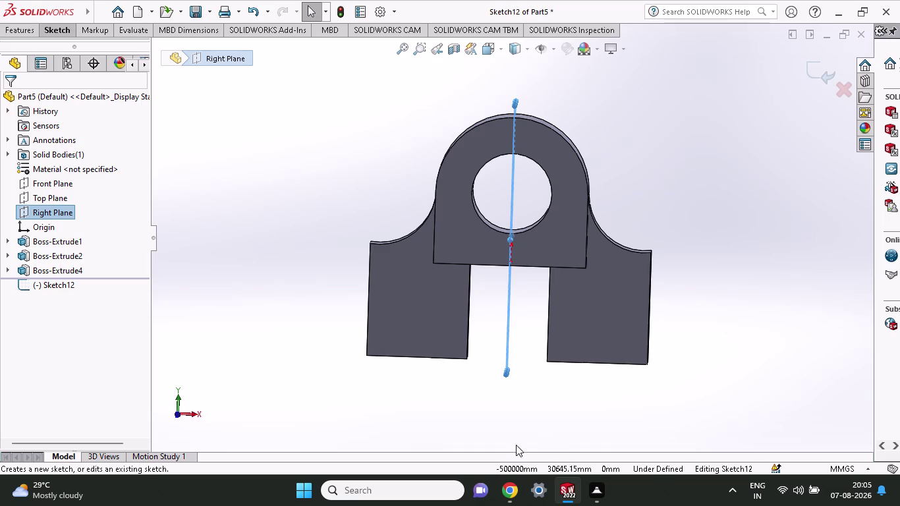
Orbit the bracket to an angled view and cancel a stray unfinished line.
middle_click(587, 368)
middle_drag(590, 392, 626, 426)
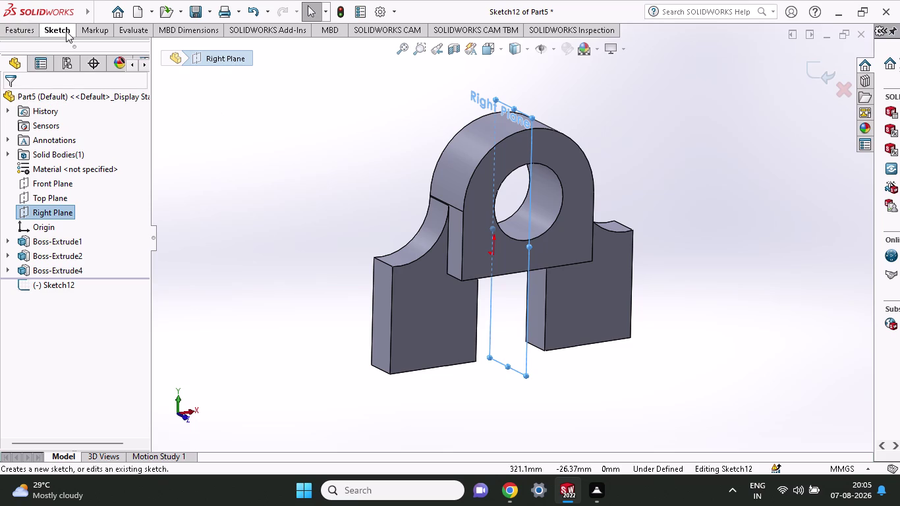
click(66, 31)
click(94, 55)
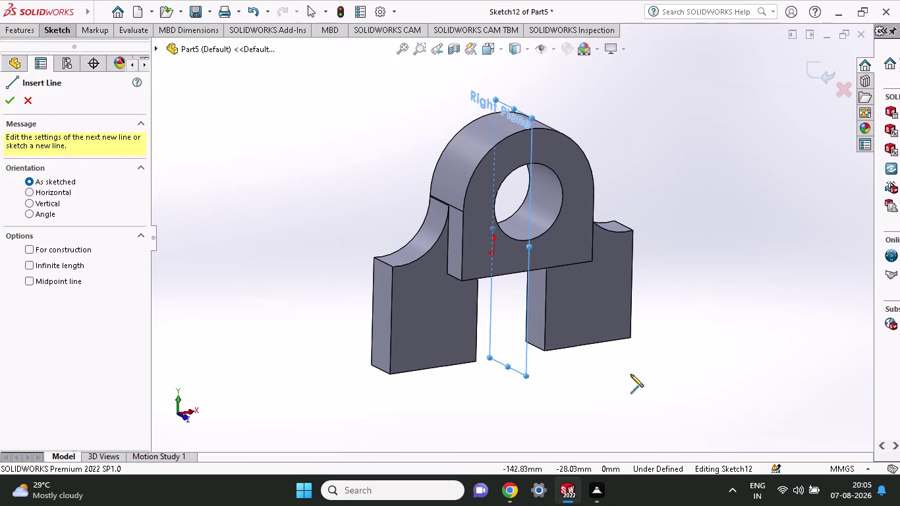
click(463, 280)
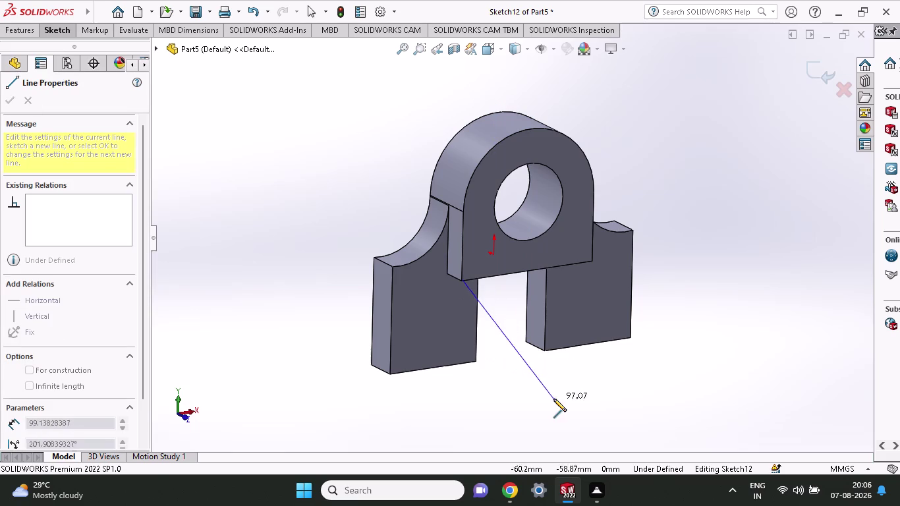
middle_drag(522, 379, 610, 377)
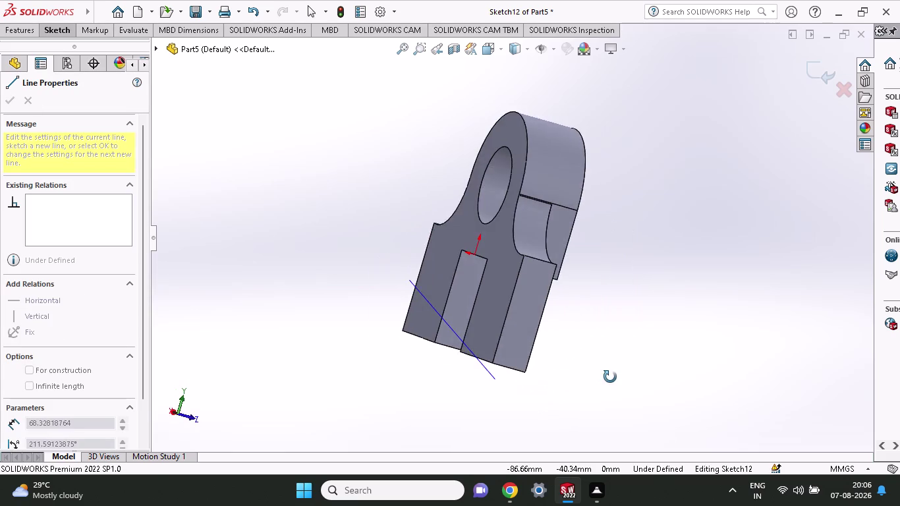
middle_drag(611, 377, 582, 381)
key(Escape)
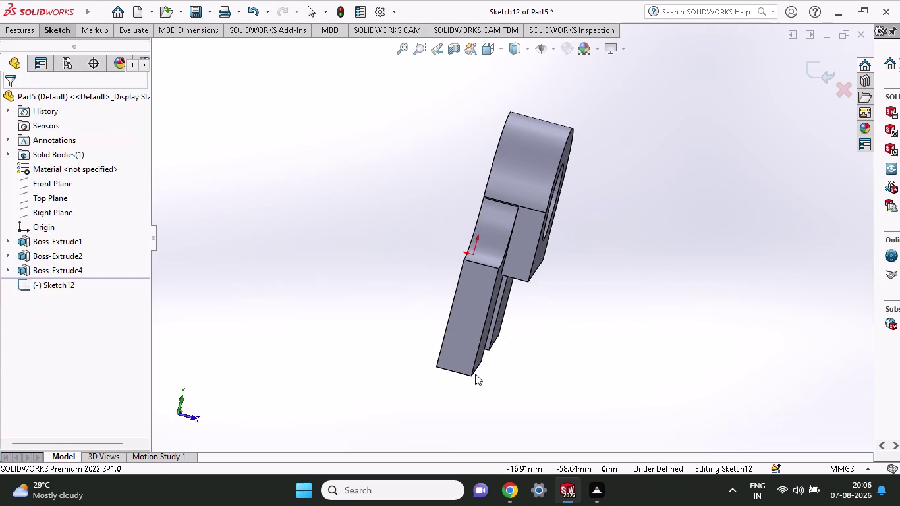
Select the Right Plane and view it Normal To for a right-side view.
click(190, 415)
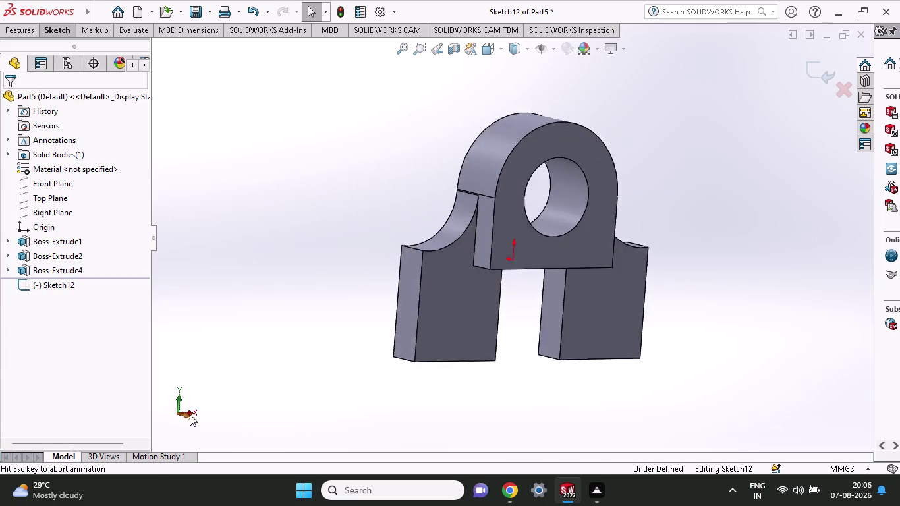
click(190, 415)
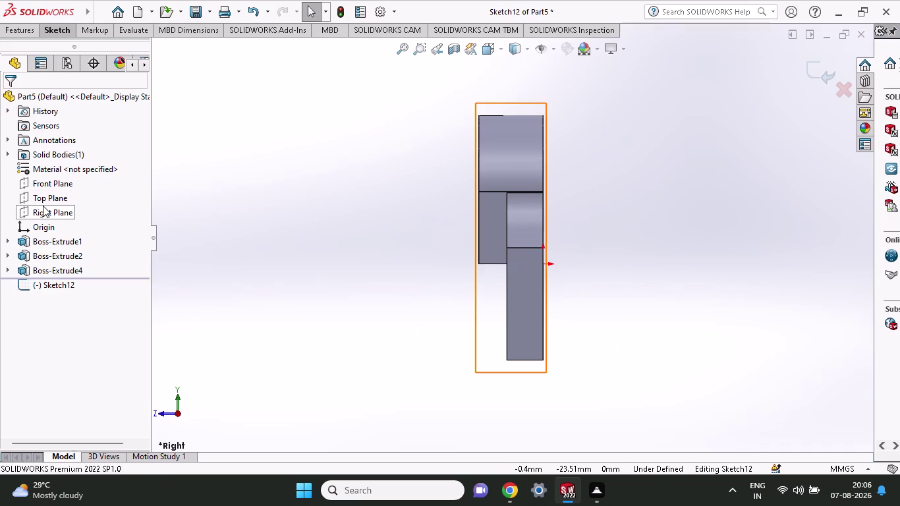
click(52, 32)
click(80, 51)
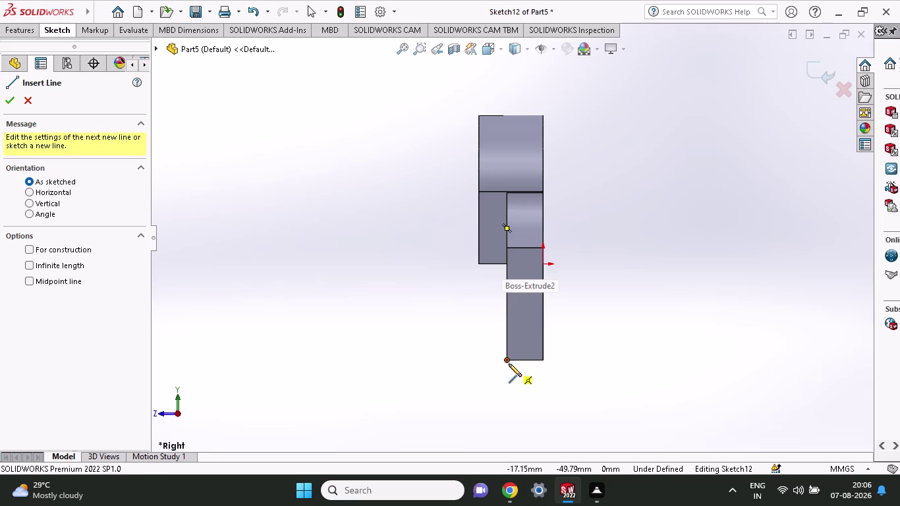
Sketch a horizontal line running left from the lower arm's bottom corner.
click(508, 362)
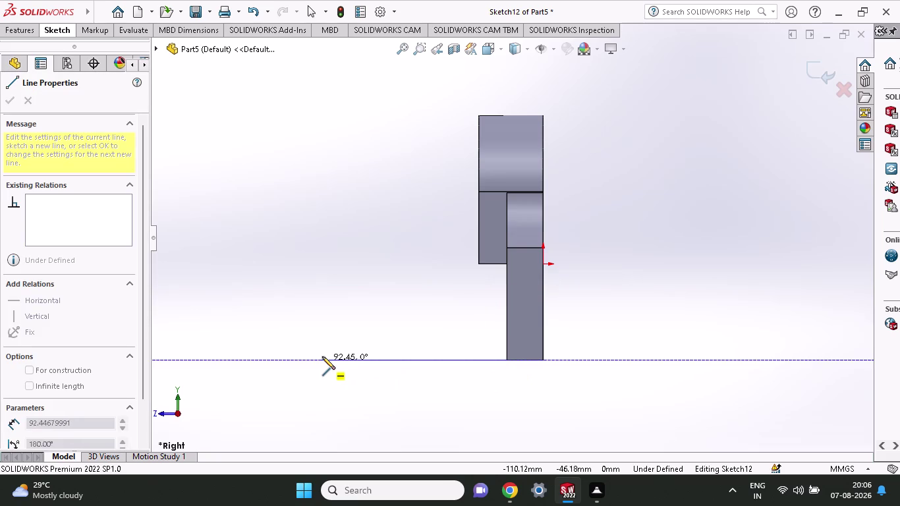
click(323, 357)
key(Escape)
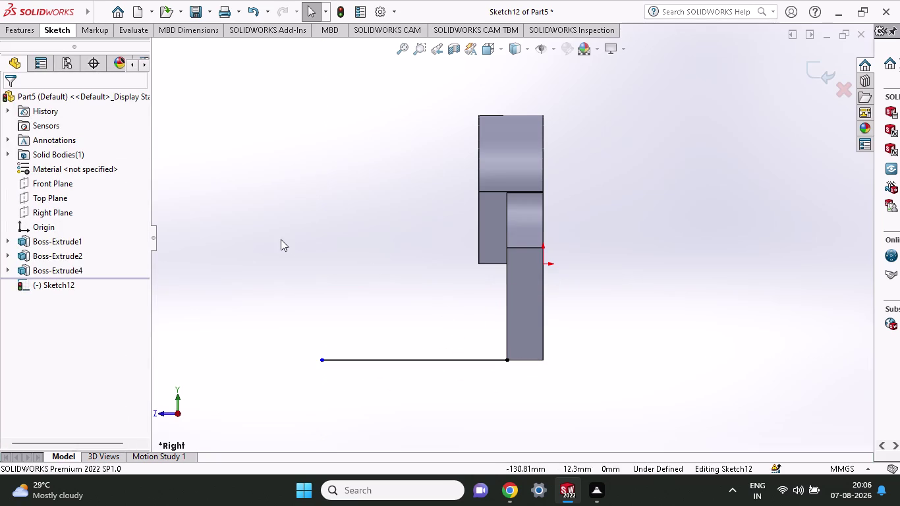
Smart Dimension the horizontal line to 80 mm.
click(54, 34)
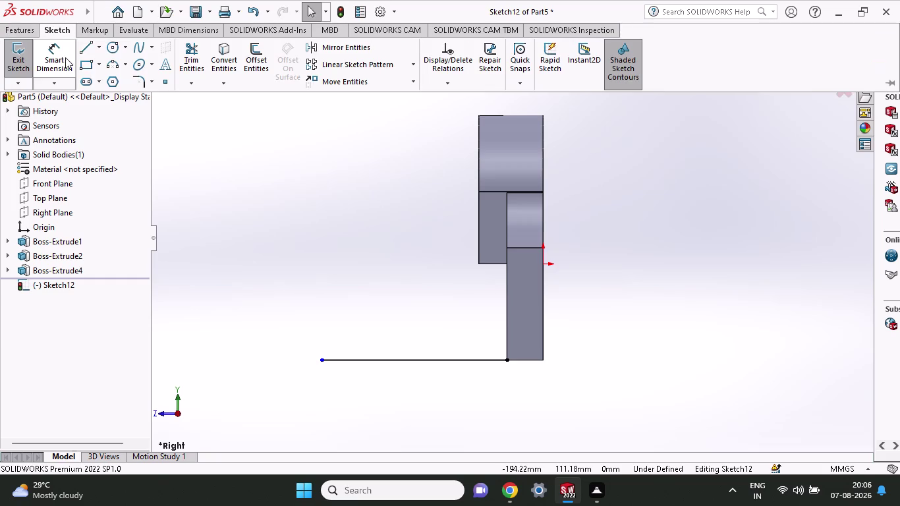
click(62, 57)
click(319, 360)
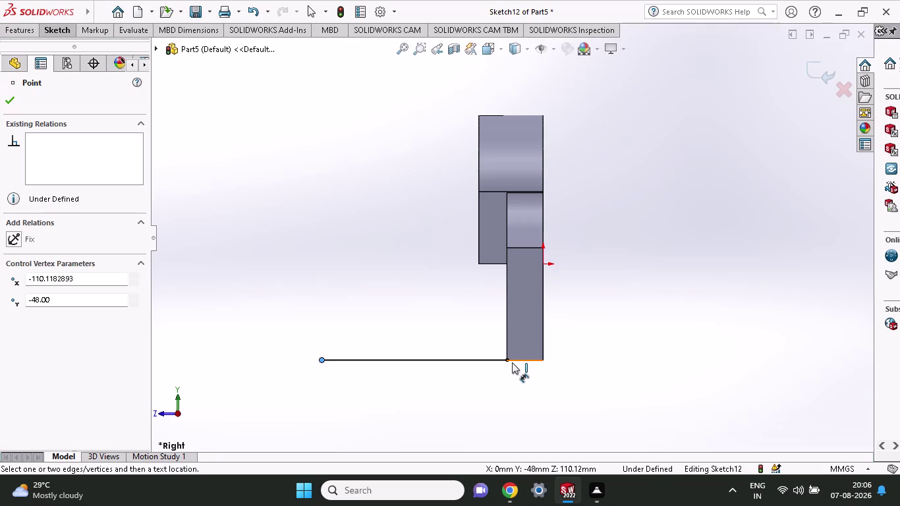
click(504, 360)
click(497, 404)
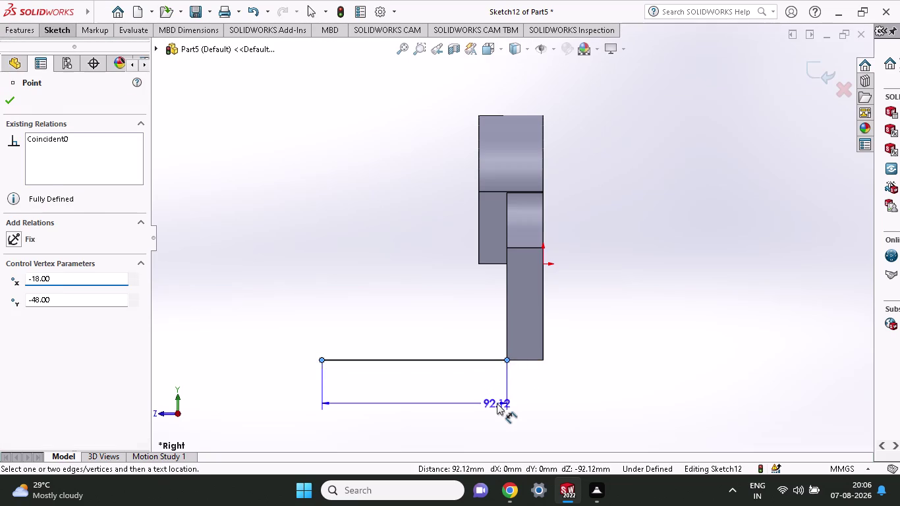
text(80)
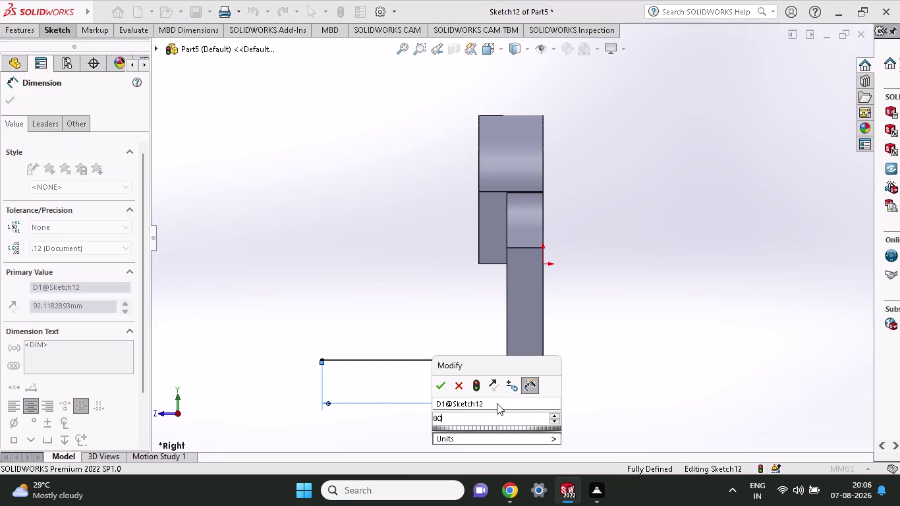
click(440, 387)
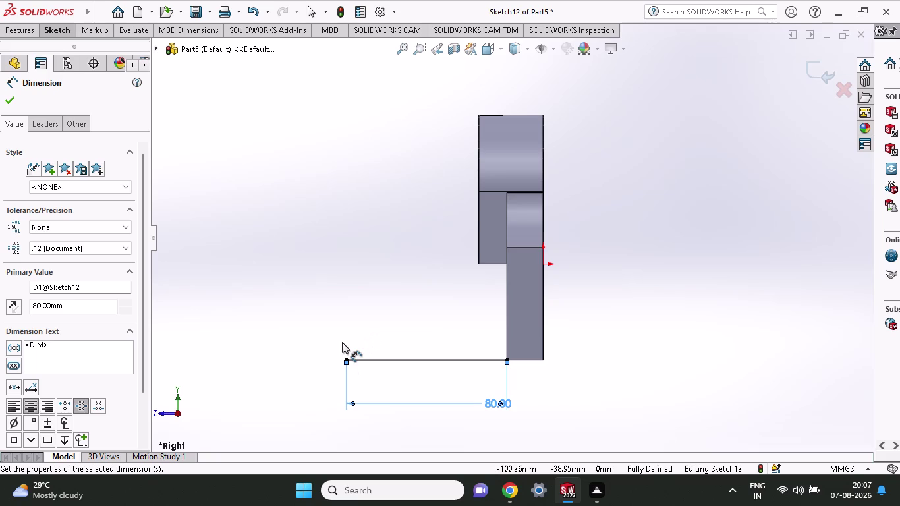
click(51, 32)
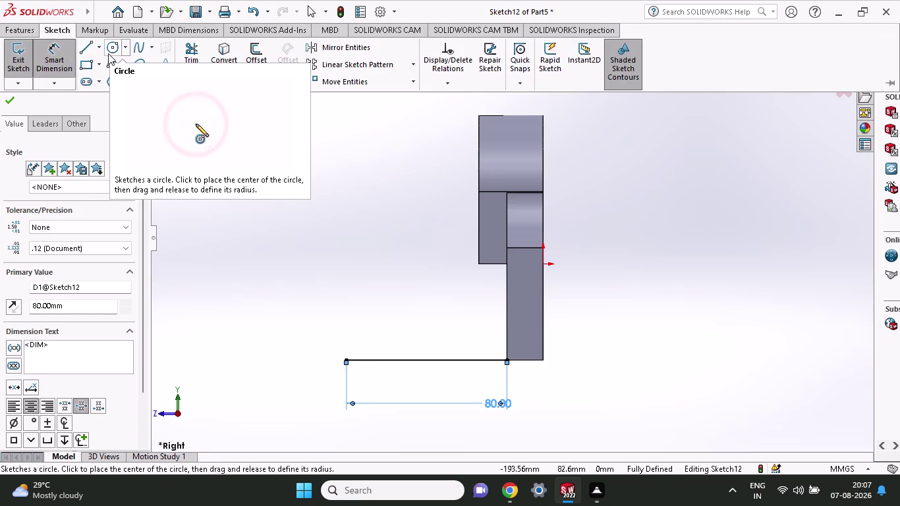
Sketch a vertical line rising from the left end of the 80 mm line.
click(84, 49)
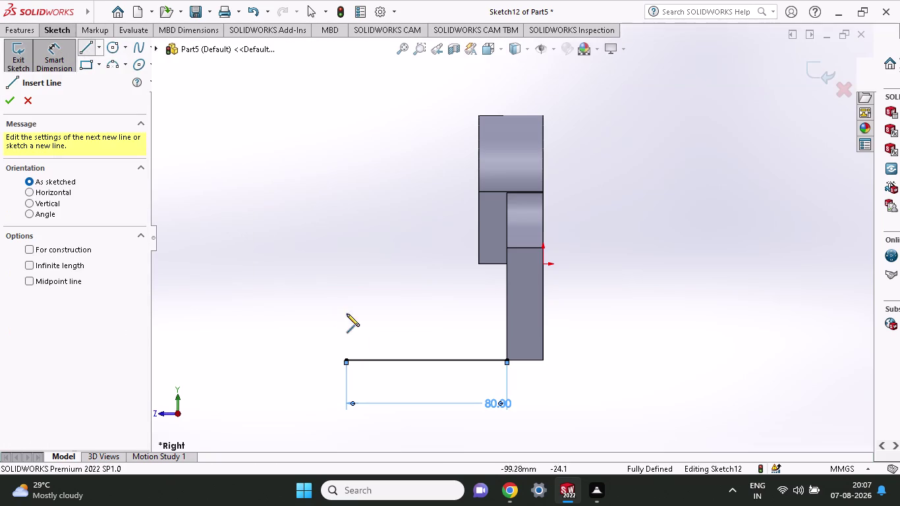
click(344, 359)
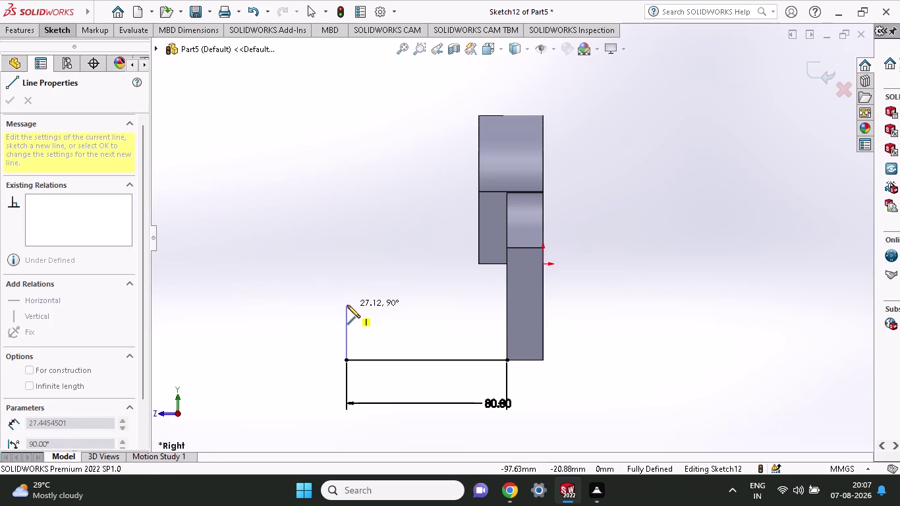
click(348, 305)
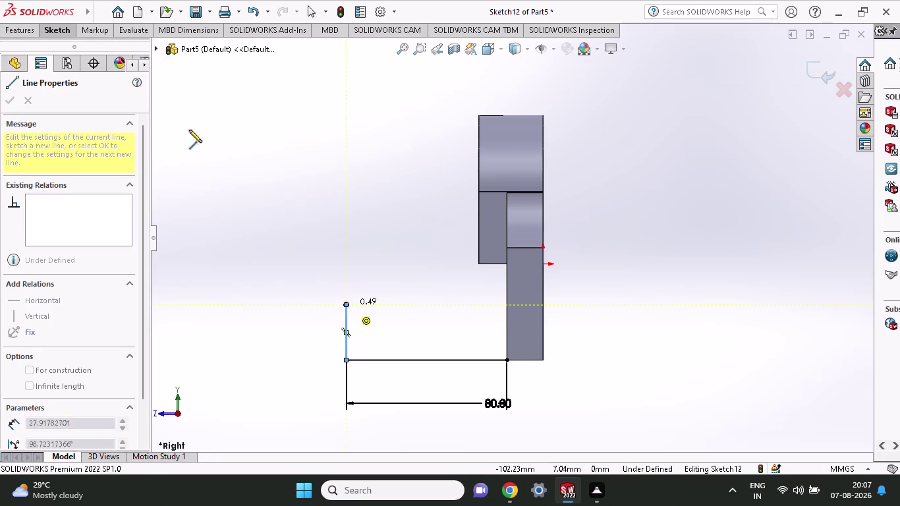
click(52, 32)
Smart Dimension the vertical line's height to 32 mm.
click(51, 50)
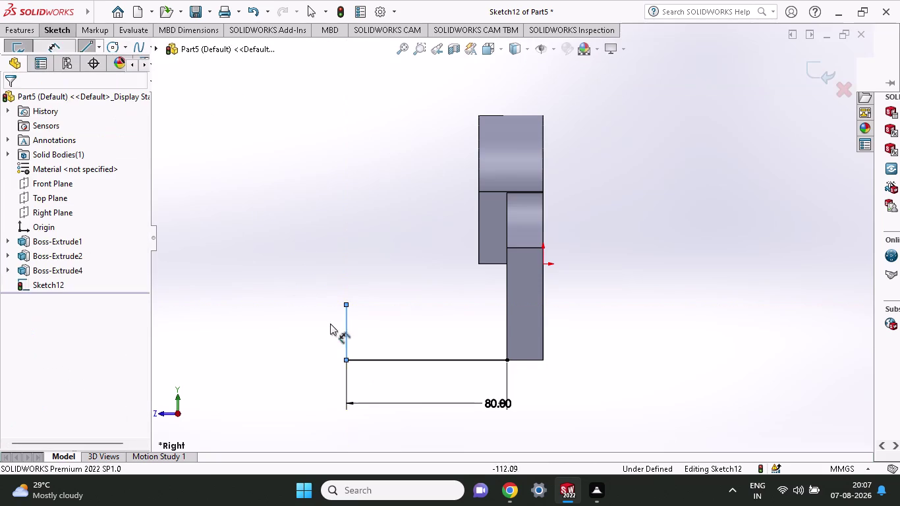
click(348, 364)
click(349, 303)
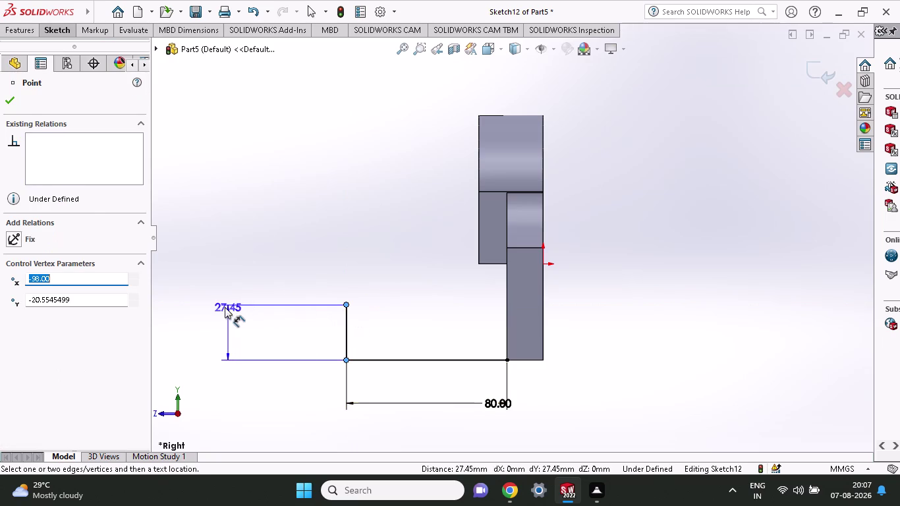
click(225, 307)
text(32)
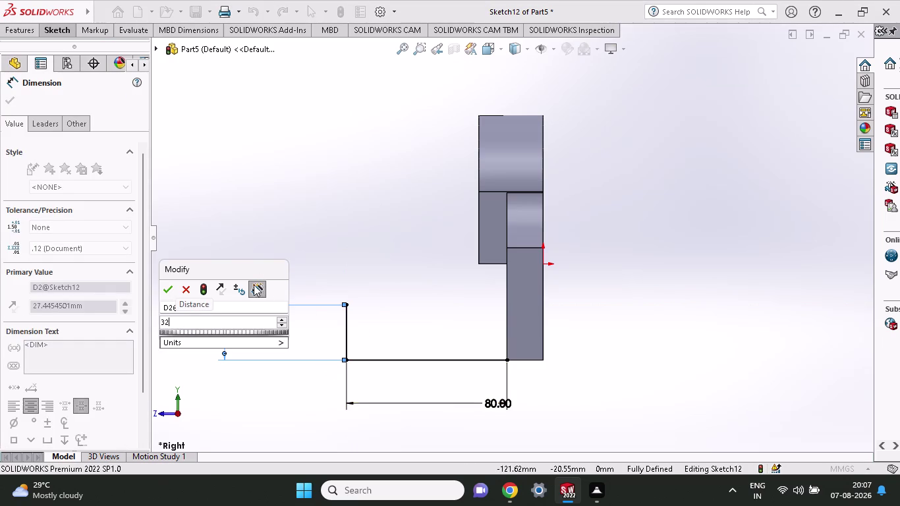
click(166, 288)
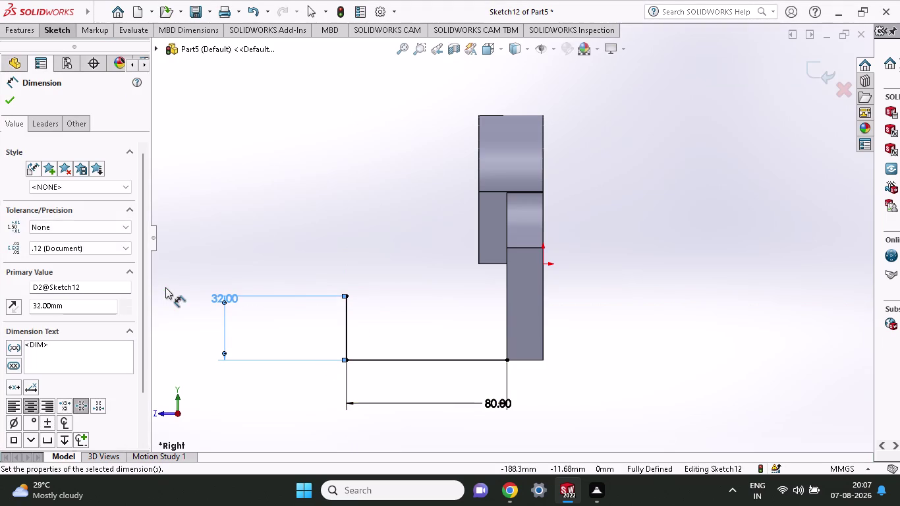
click(56, 24)
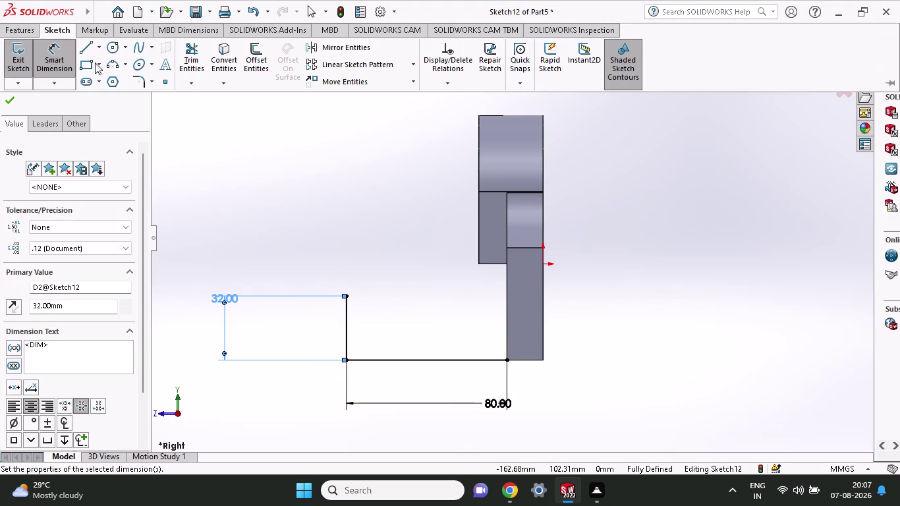
click(112, 50)
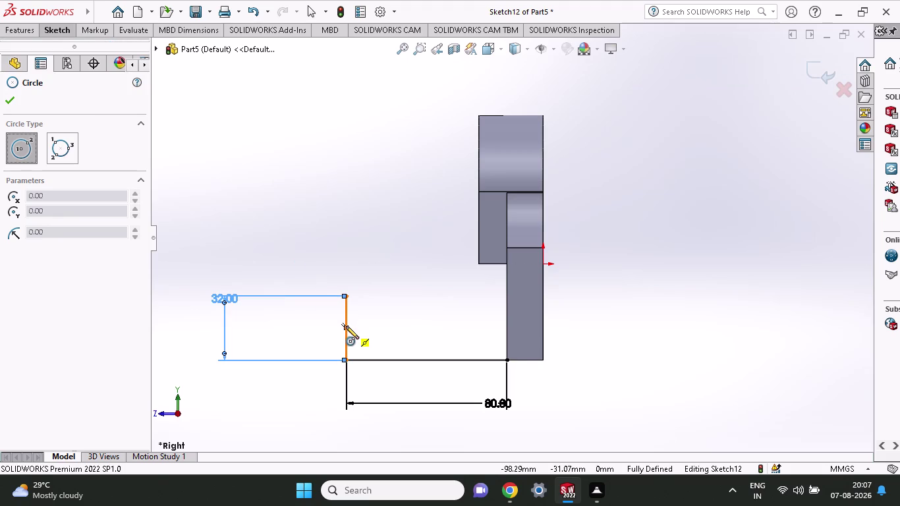
Draw a small circle centred on the vertical line.
click(346, 326)
click(360, 339)
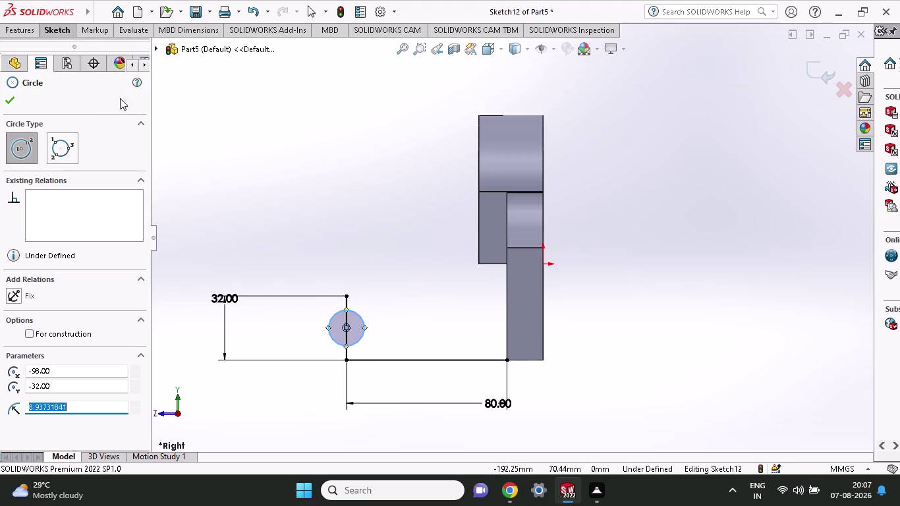
click(53, 33)
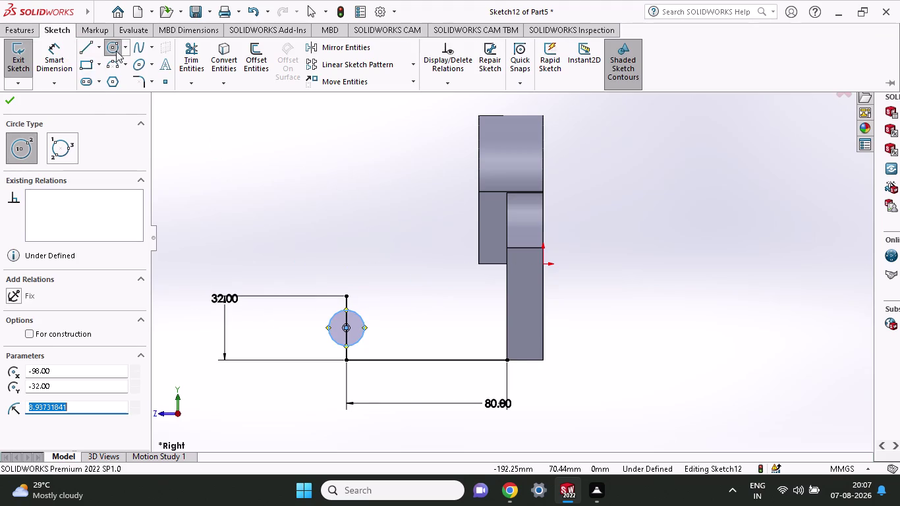
click(55, 58)
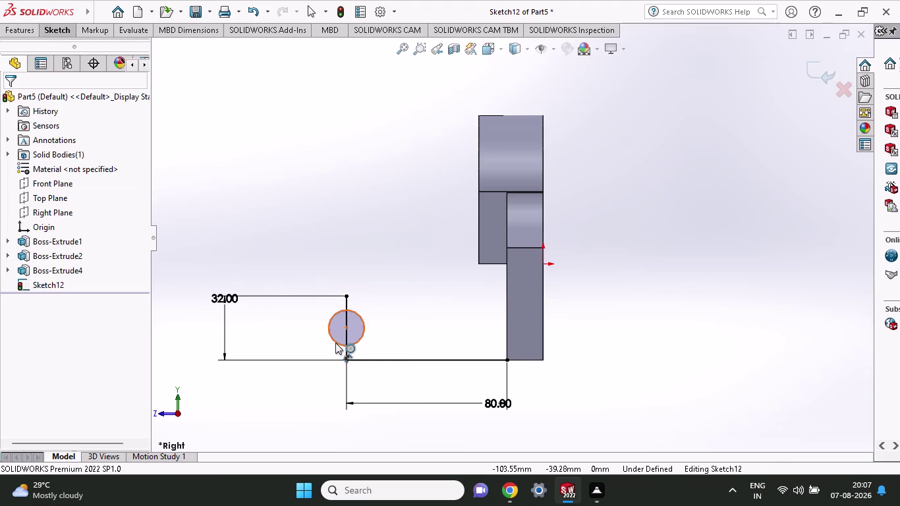
Dimension the circle's diameter to 6 mm, then edit it to 16 mm.
click(336, 343)
click(301, 388)
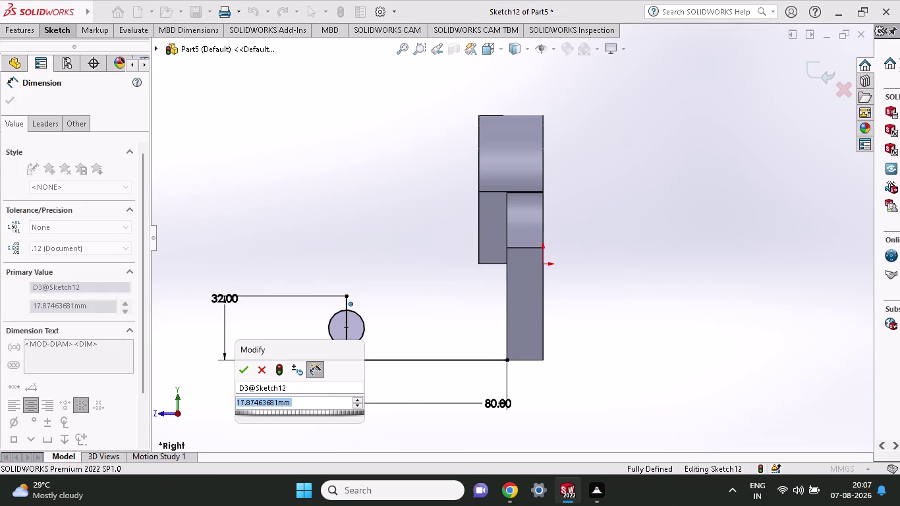
key(6)
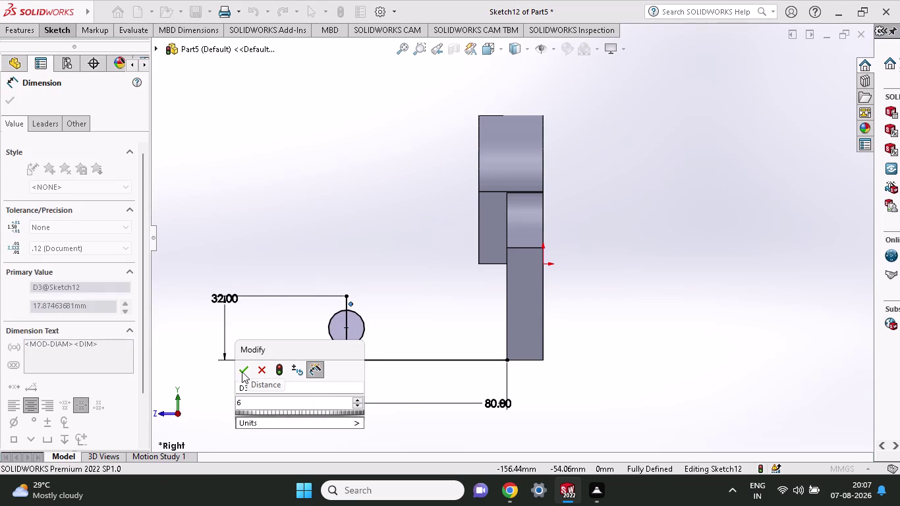
click(242, 372)
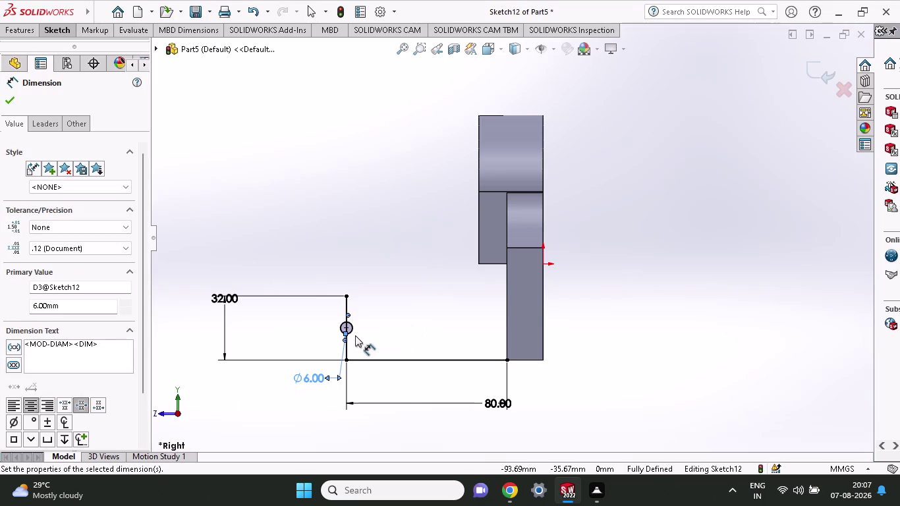
double_click(311, 377)
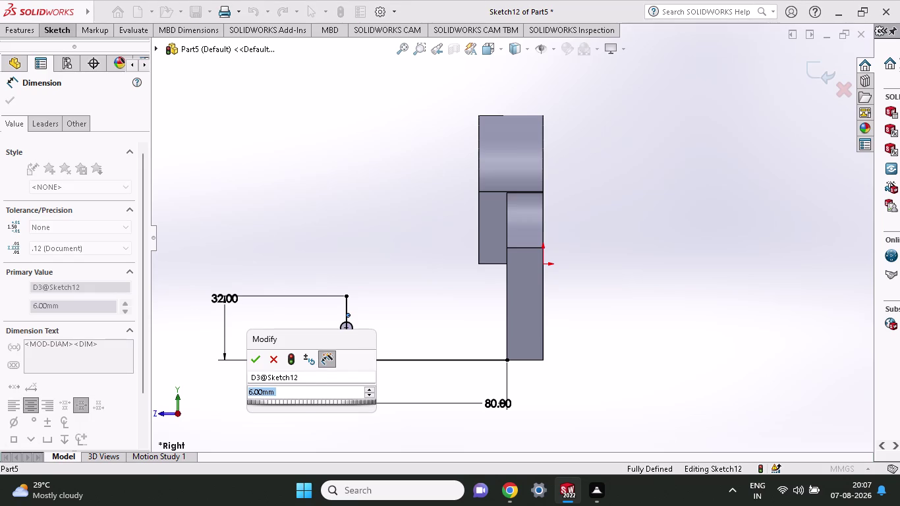
text(16)
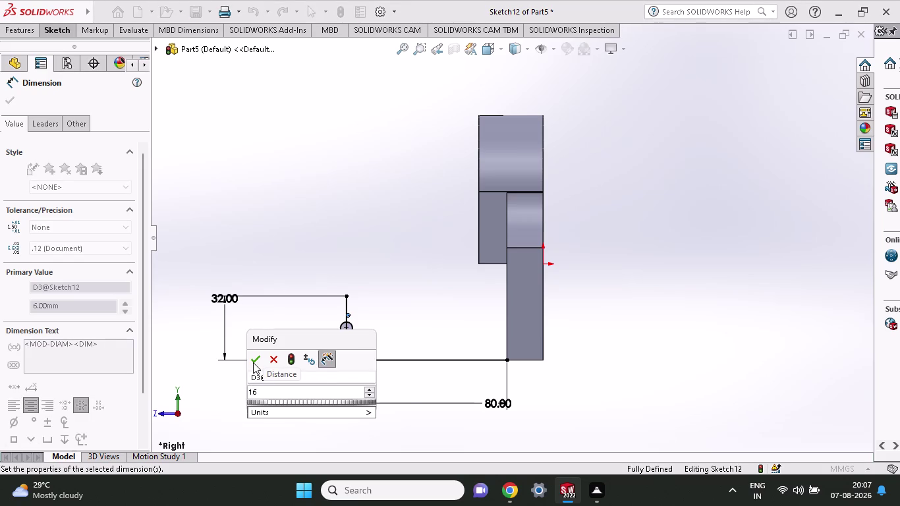
click(253, 361)
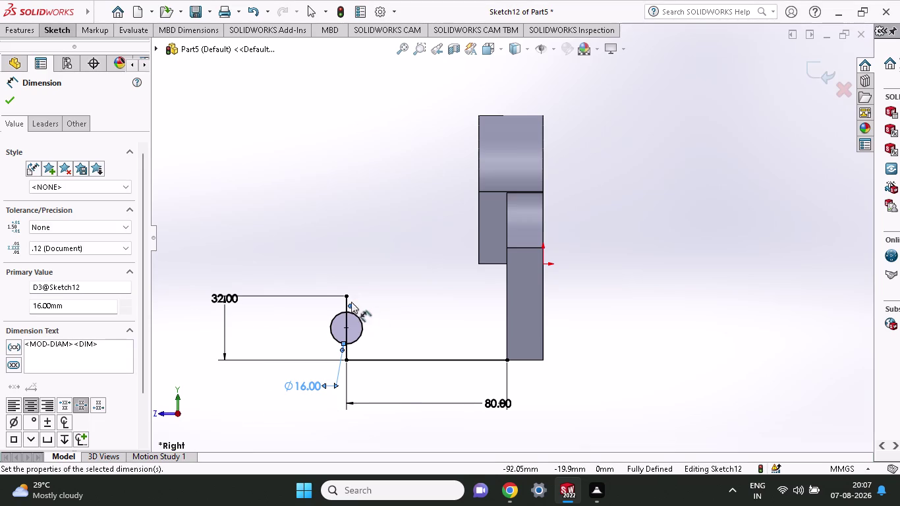
click(63, 24)
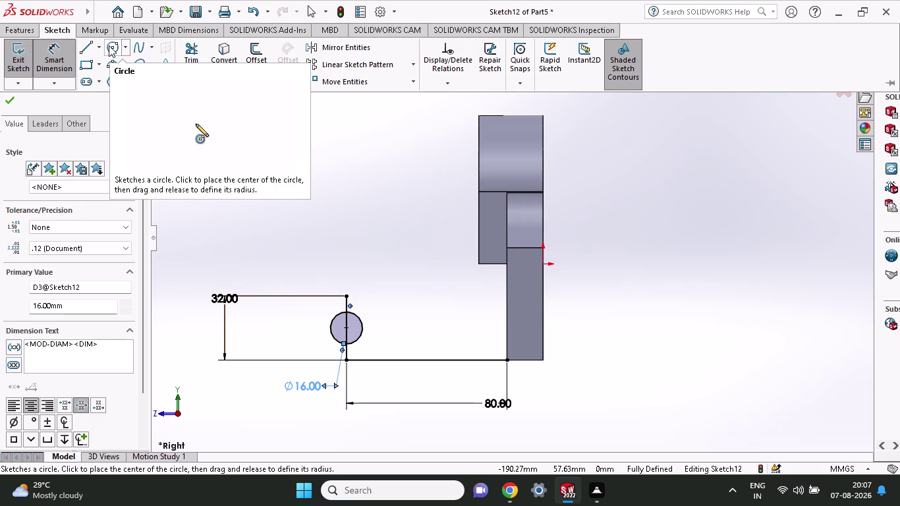
Draw a larger circle concentric with the 16 mm hole.
click(110, 46)
click(347, 328)
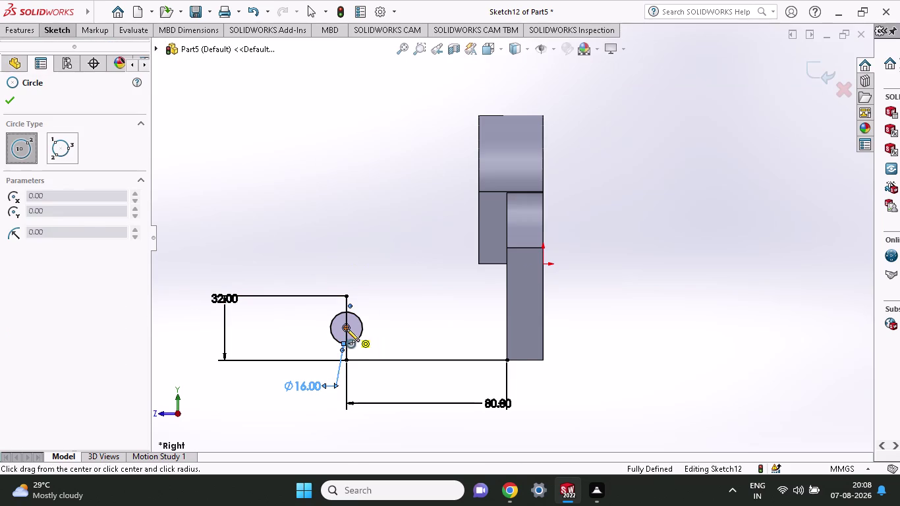
click(349, 358)
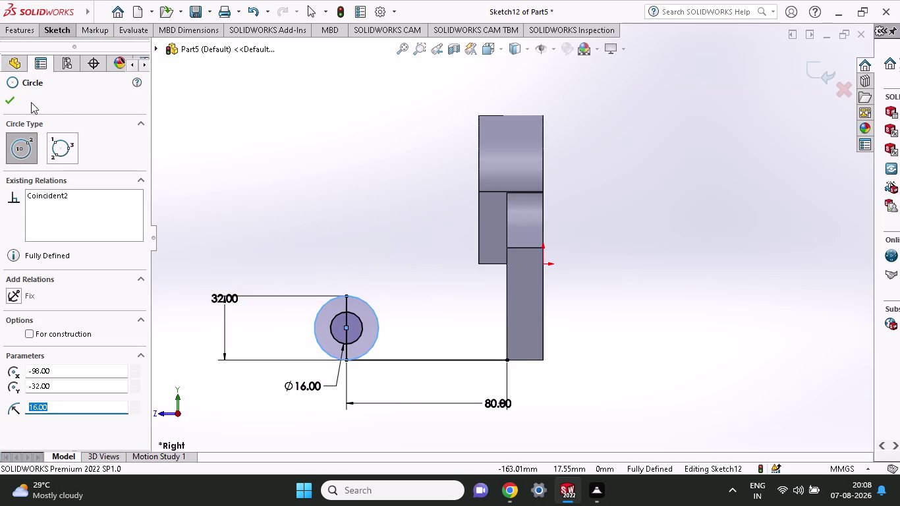
click(9, 101)
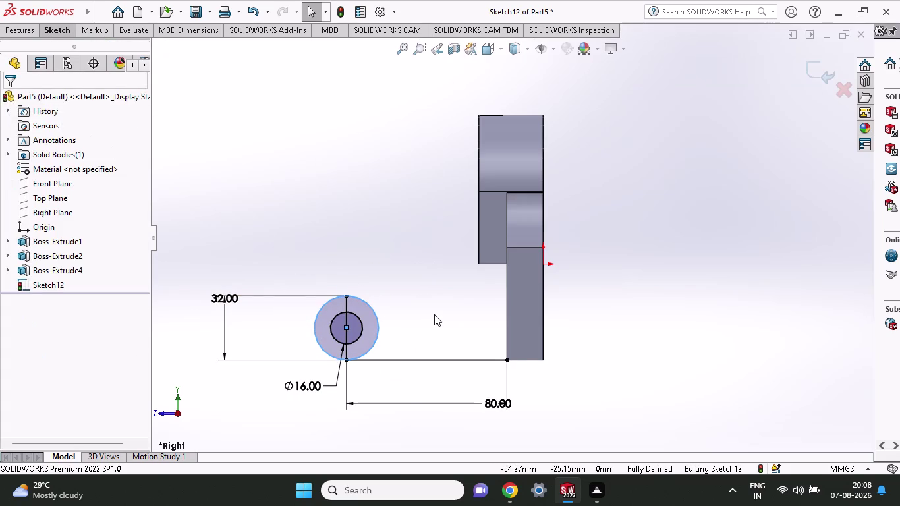
Draw a slanted line from the outer circle's top to the upright's inner corner.
click(50, 33)
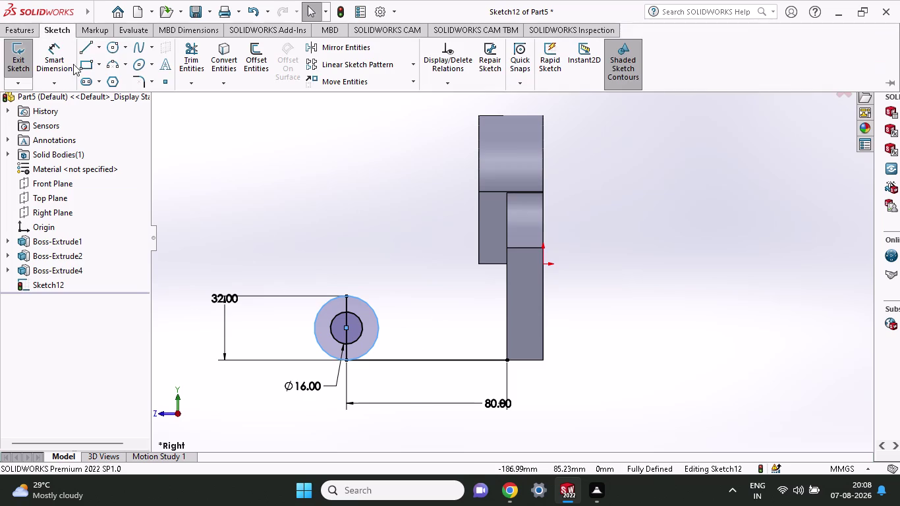
click(83, 51)
click(346, 296)
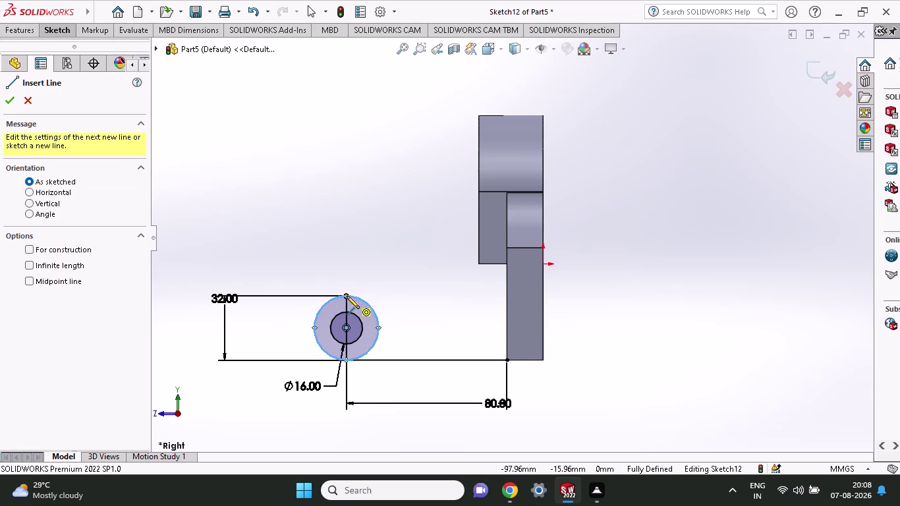
click(508, 250)
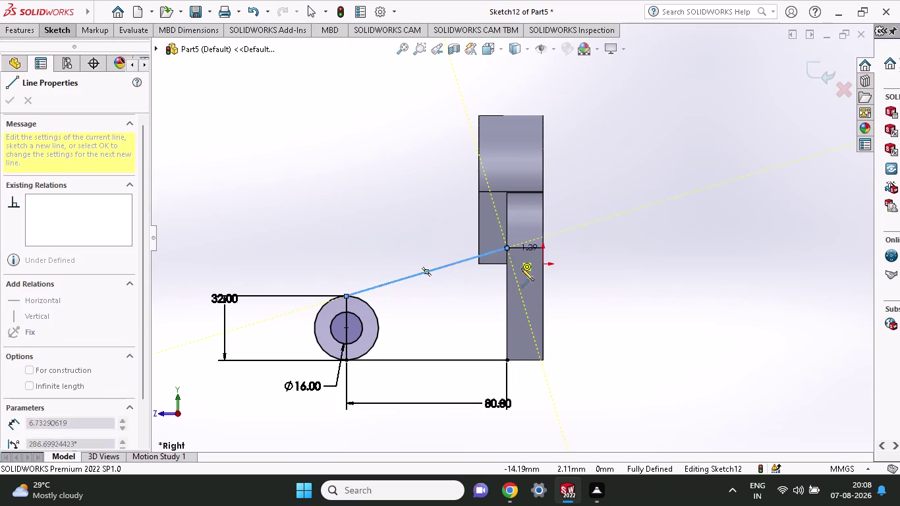
key(Escape)
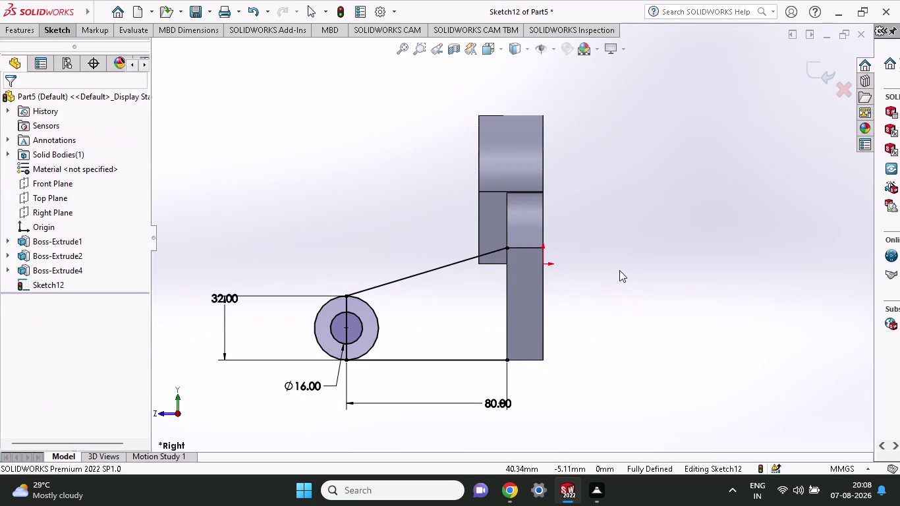
Delete the vertical line running through the circle.
click(346, 306)
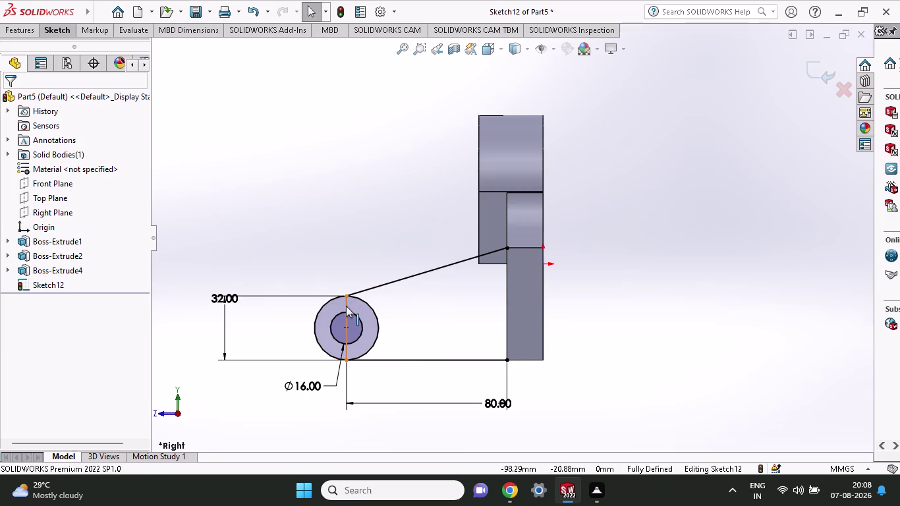
key(BackSpace)
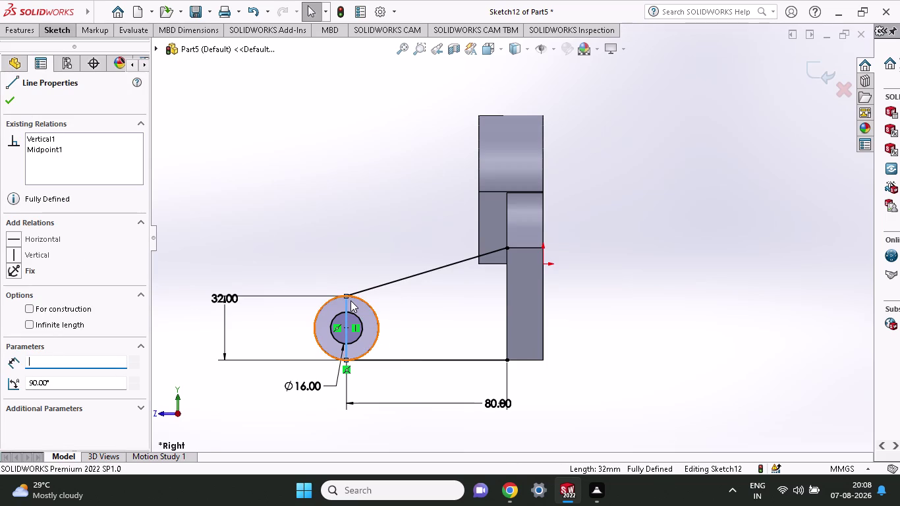
key(Delete)
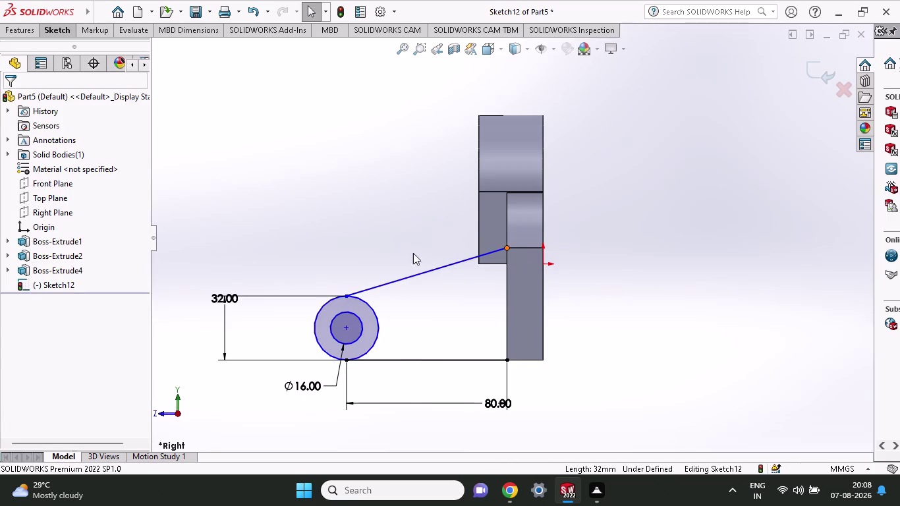
Add a vertical line down from the upright's inner corner and start a Boss-Extrude.
middle_drag(355, 249, 420, 283)
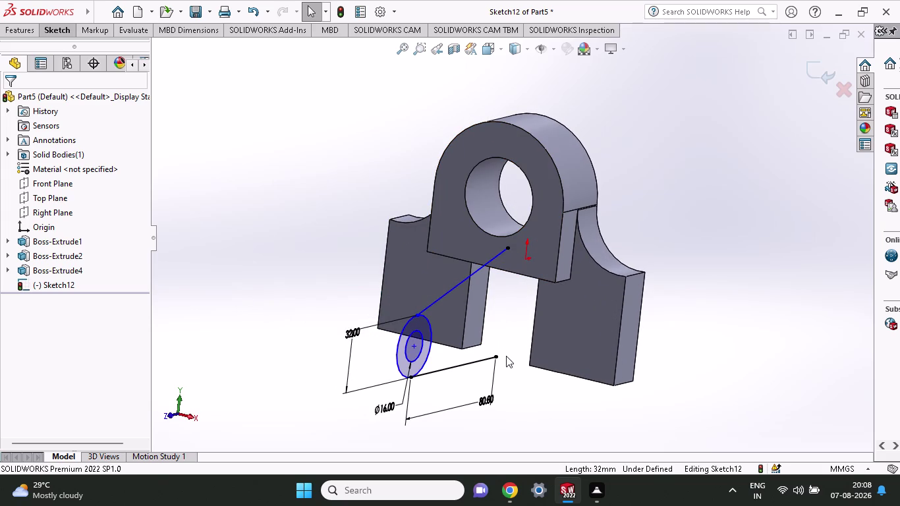
click(51, 35)
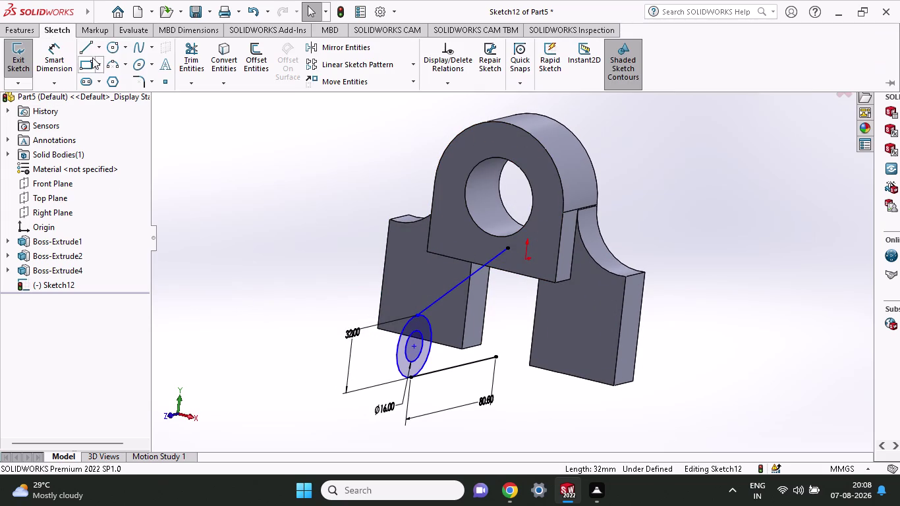
click(91, 54)
click(509, 250)
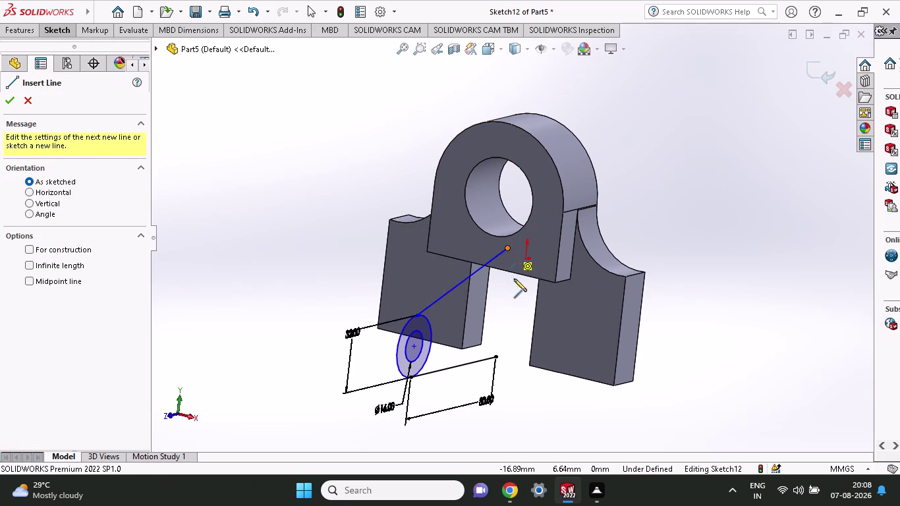
click(497, 355)
key(Escape)
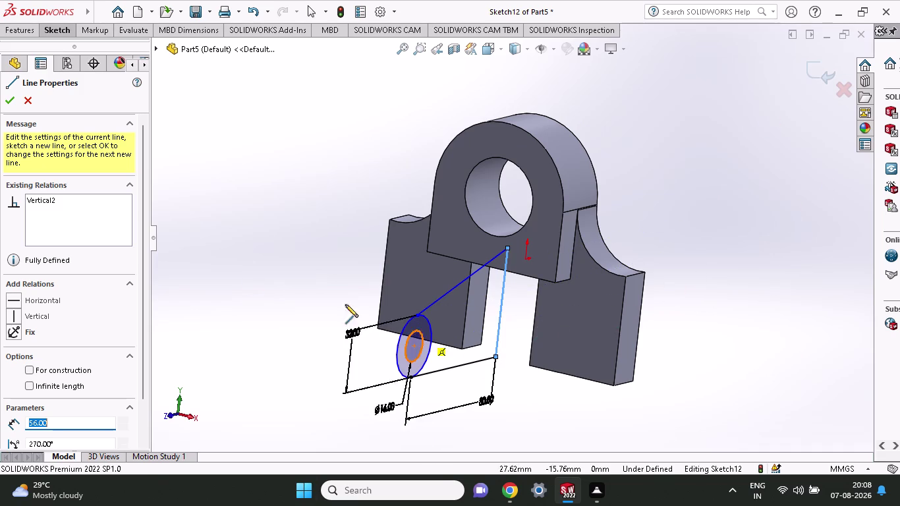
click(11, 26)
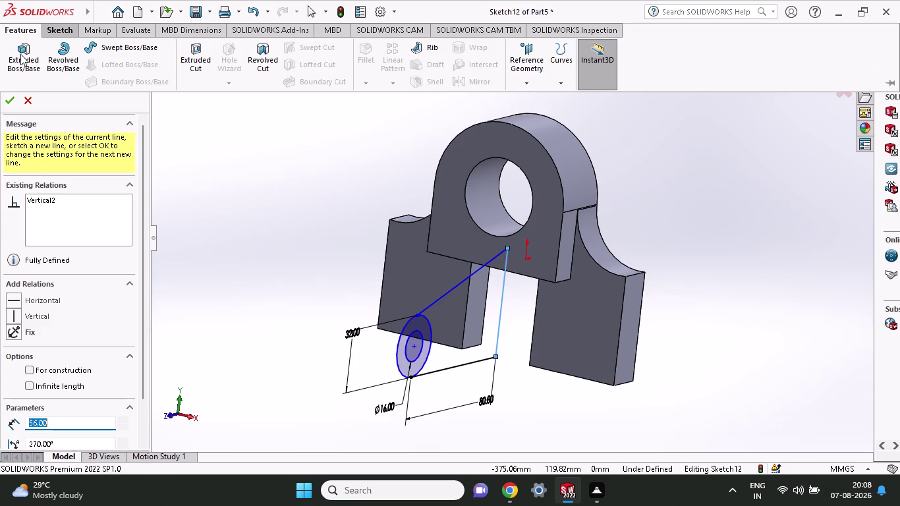
click(20, 54)
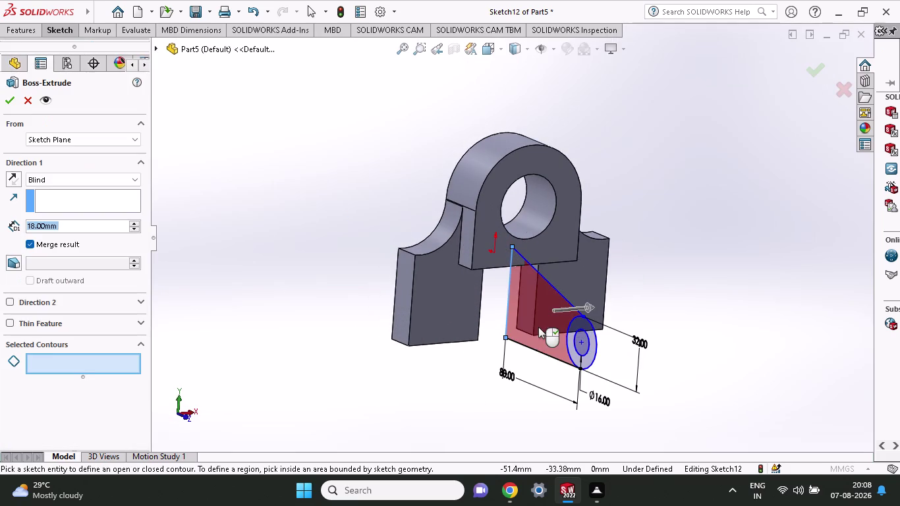
Select the triangular region and outer circle contours, with Mid Plane end condition.
click(539, 327)
click(576, 351)
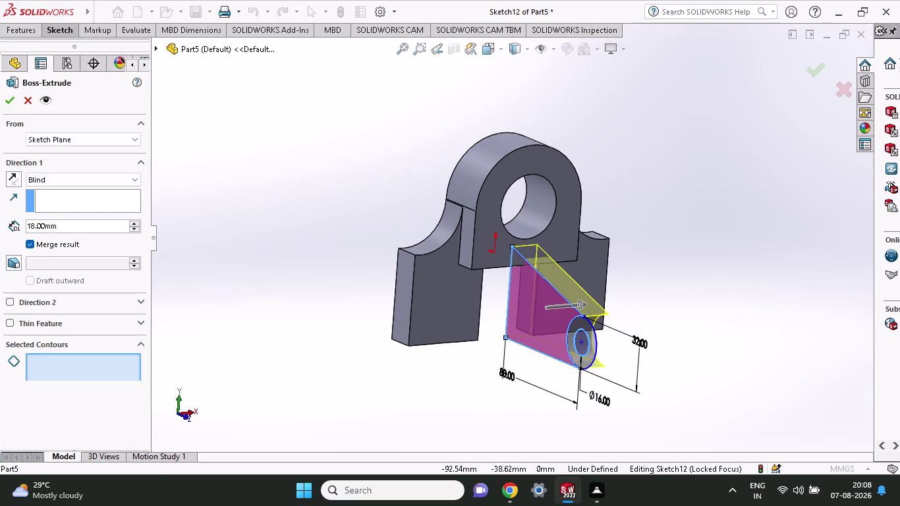
click(591, 348)
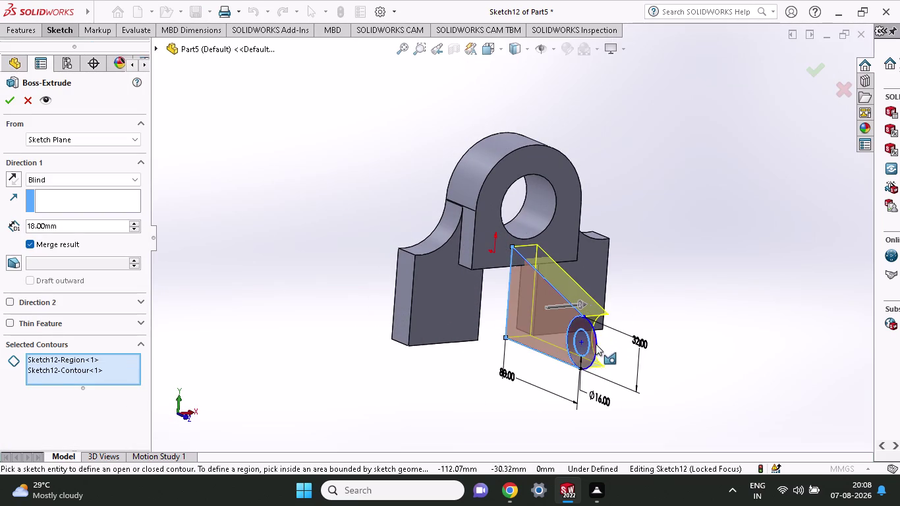
click(597, 341)
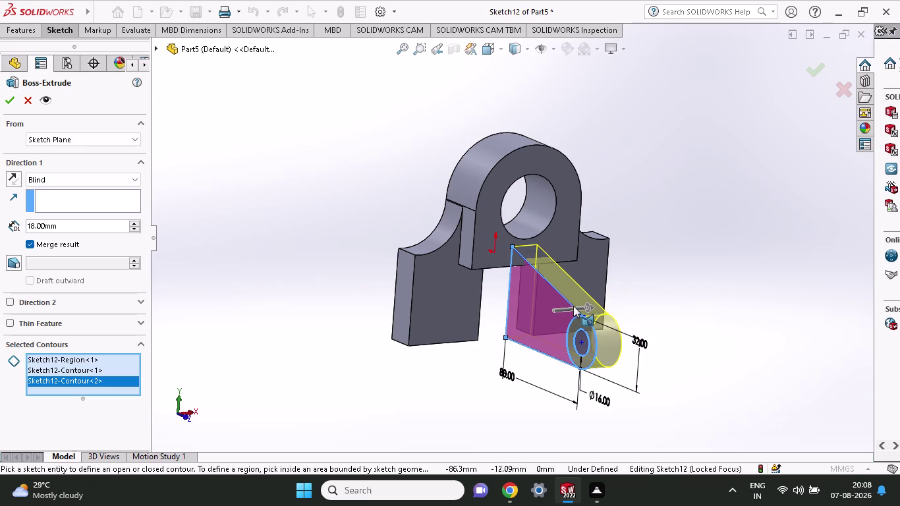
drag(586, 306, 450, 333)
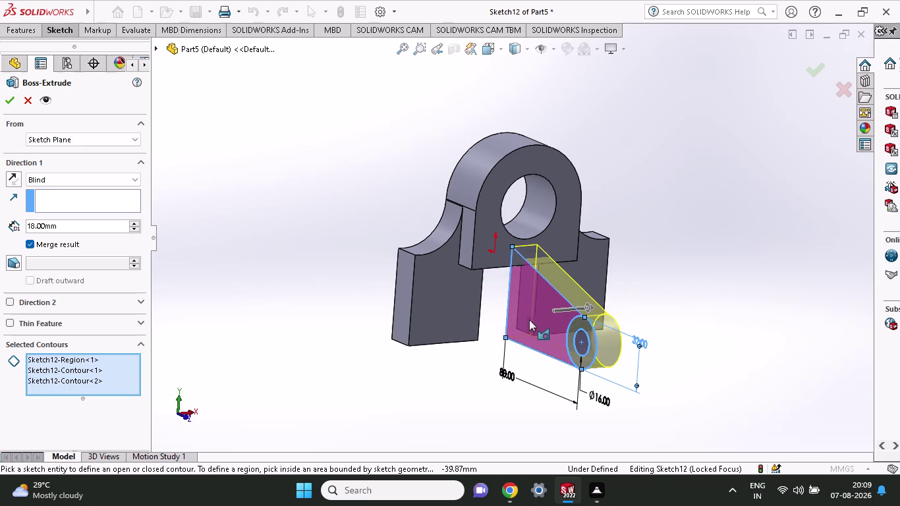
click(95, 182)
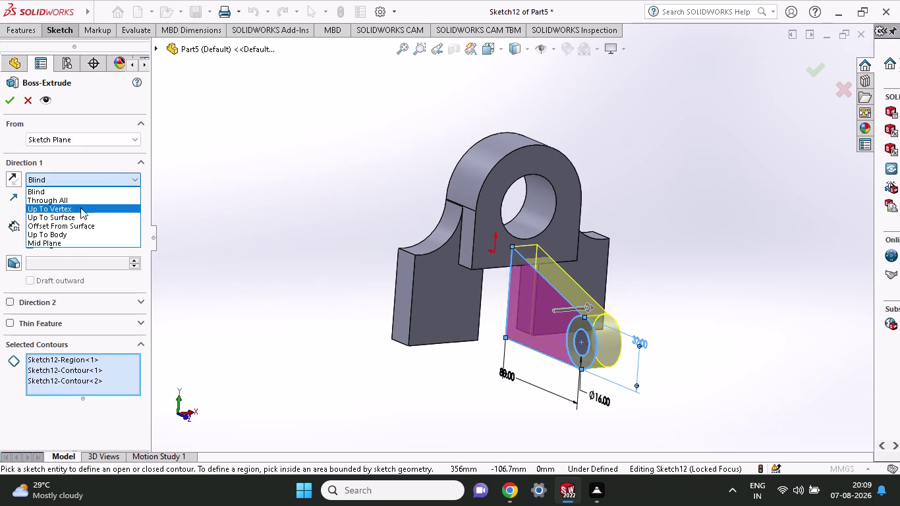
click(56, 247)
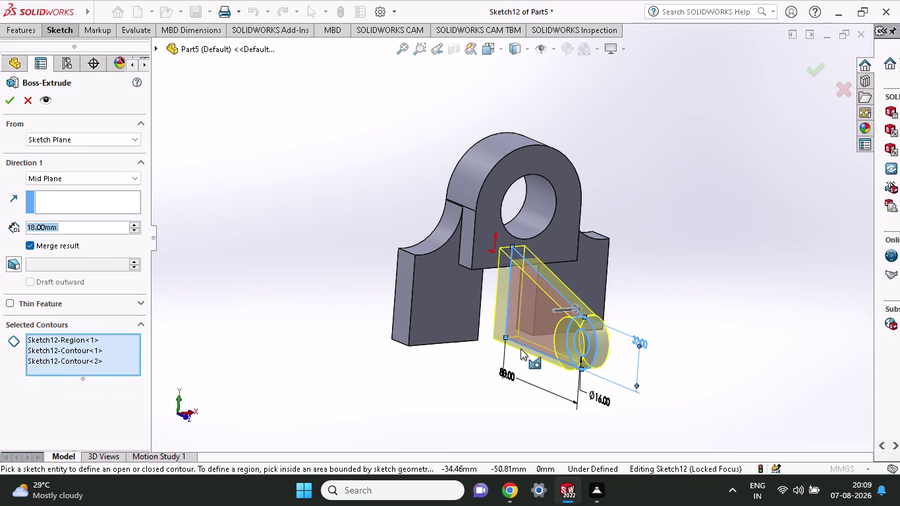
Drag the extrusion depth to 58 mm and accept Boss-Extrude5.
drag(577, 306, 641, 300)
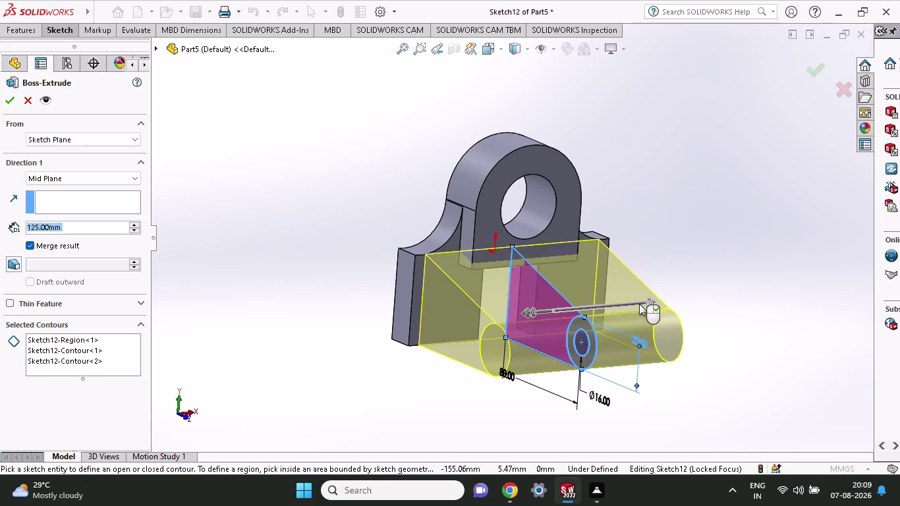
drag(642, 300, 622, 311)
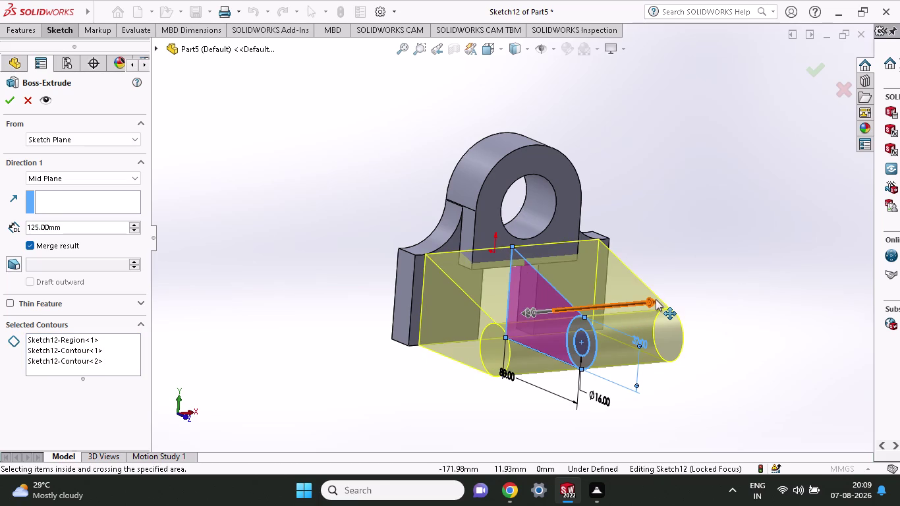
drag(649, 304, 606, 317)
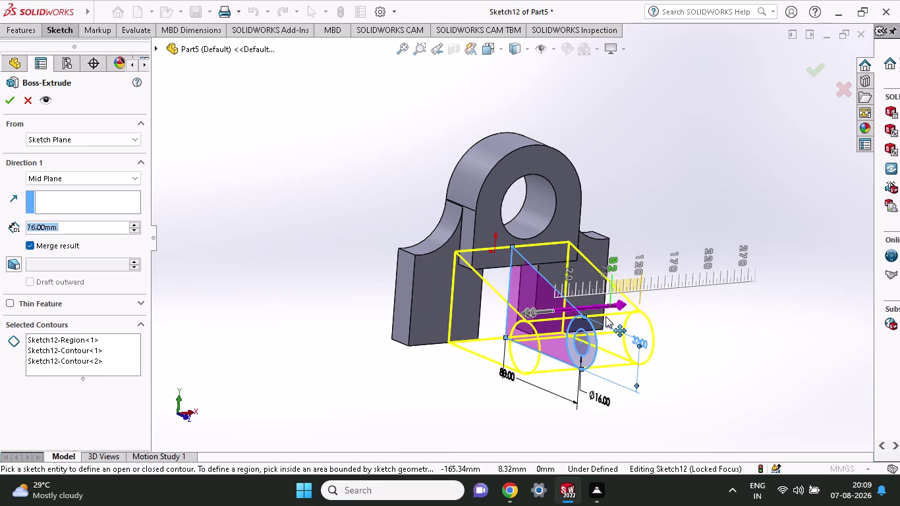
drag(605, 316, 594, 320)
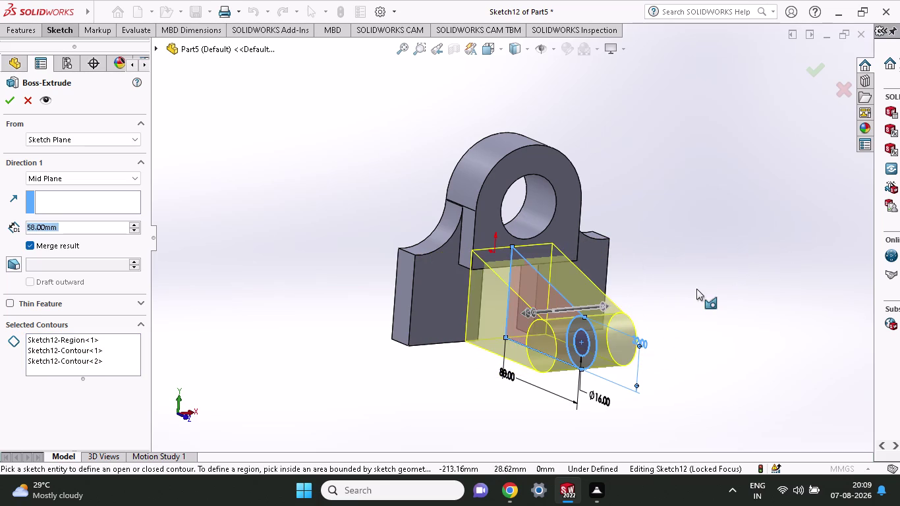
middle_drag(697, 289, 658, 290)
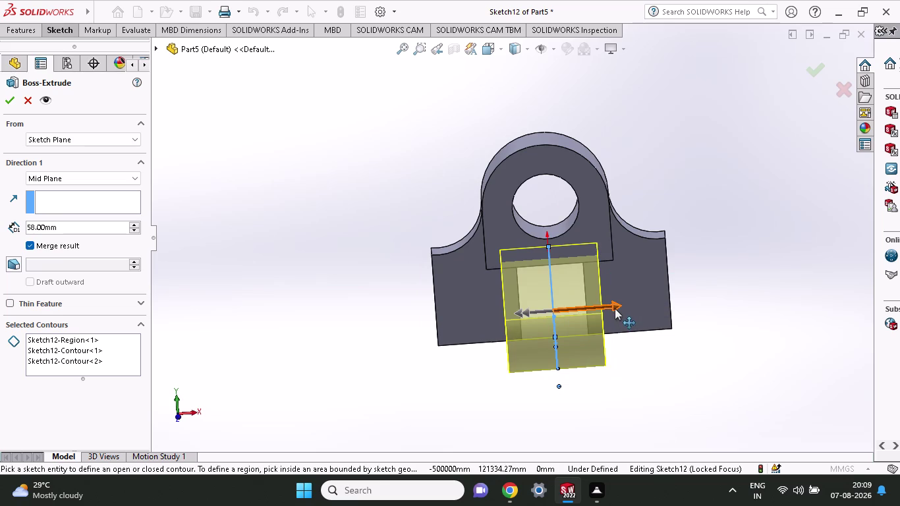
drag(611, 307, 618, 286)
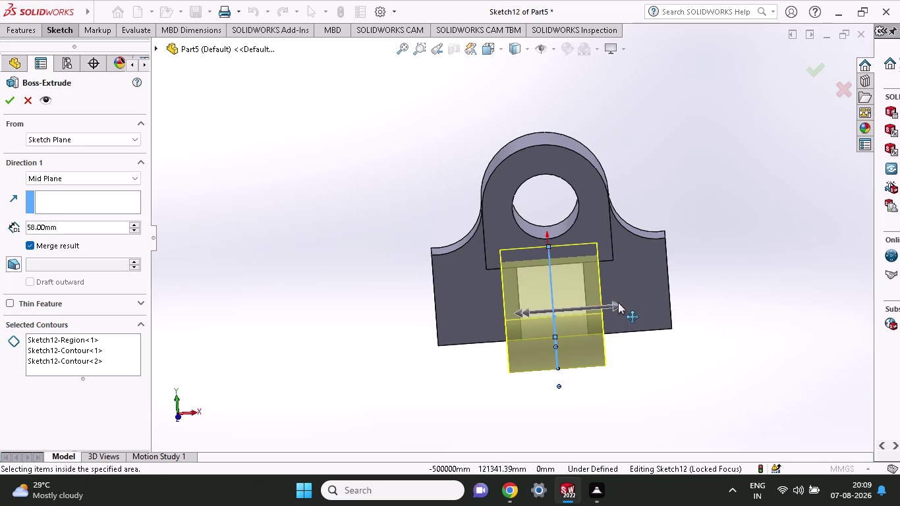
drag(619, 307, 613, 258)
middle_drag(701, 368, 669, 379)
click(9, 104)
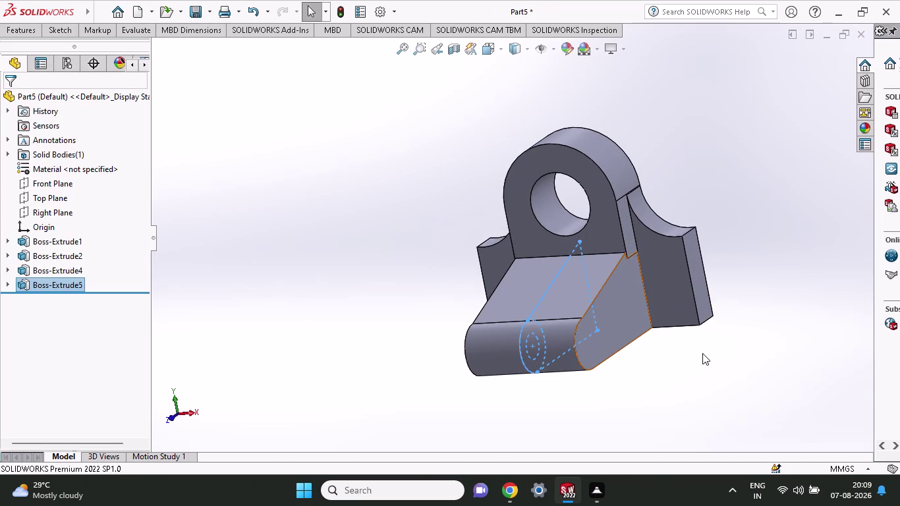
Orbit to inspect the new arm head-on, from below and from the back.
middle_drag(703, 354, 745, 322)
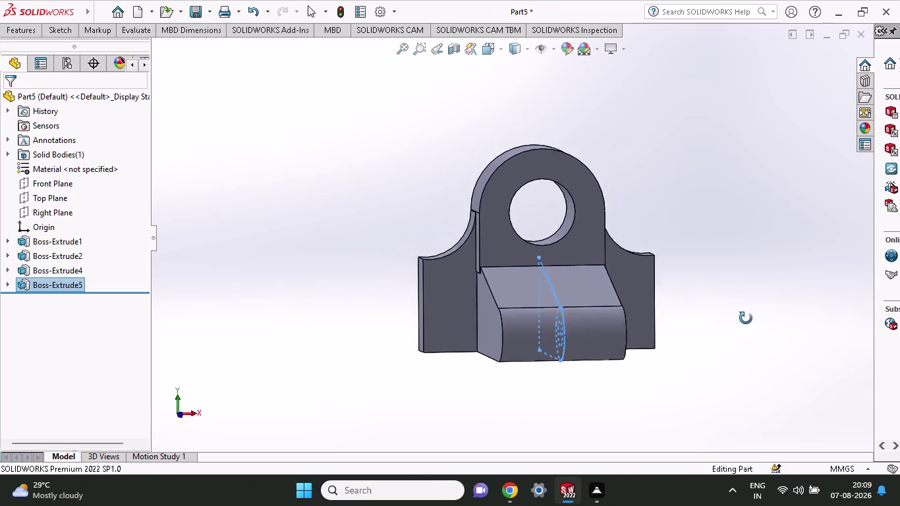
middle_drag(745, 322, 734, 255)
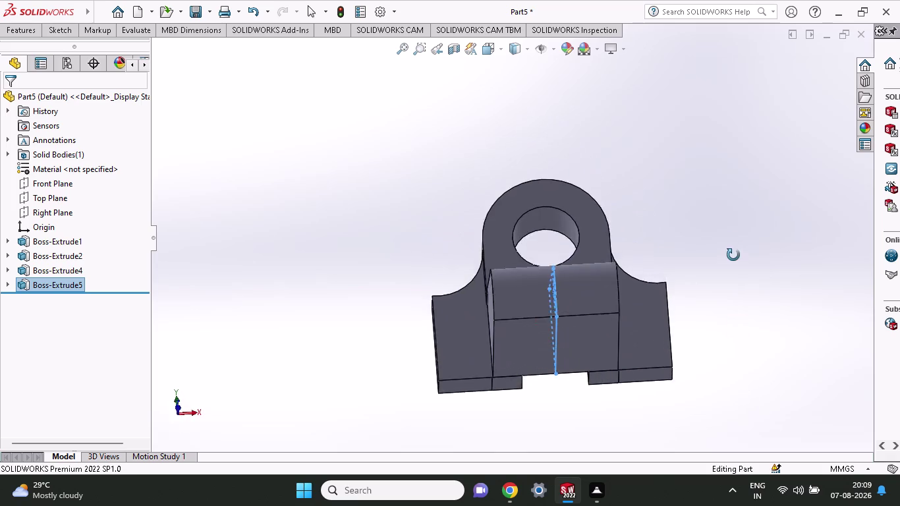
middle_drag(734, 255, 899, 276)
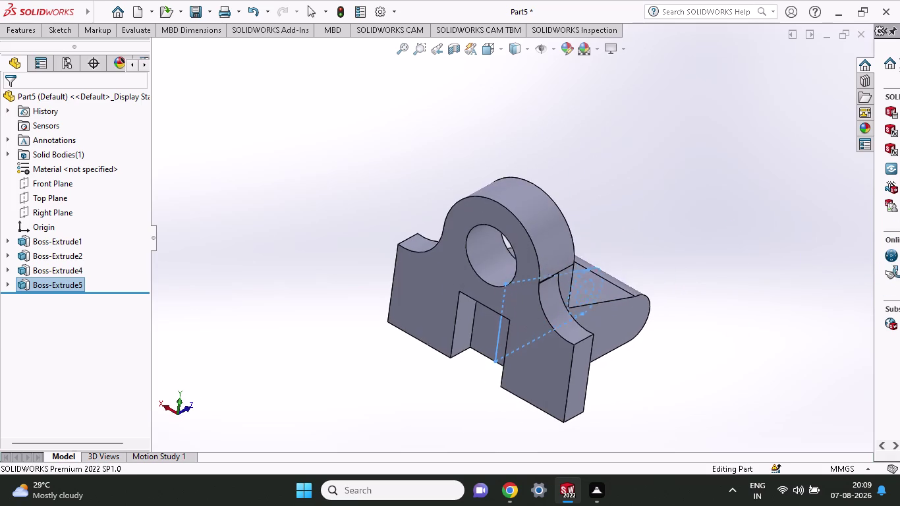
middle_drag(899, 277, 899, 269)
Start an Extruded Cut sketched on the bracket's front face.
click(61, 31)
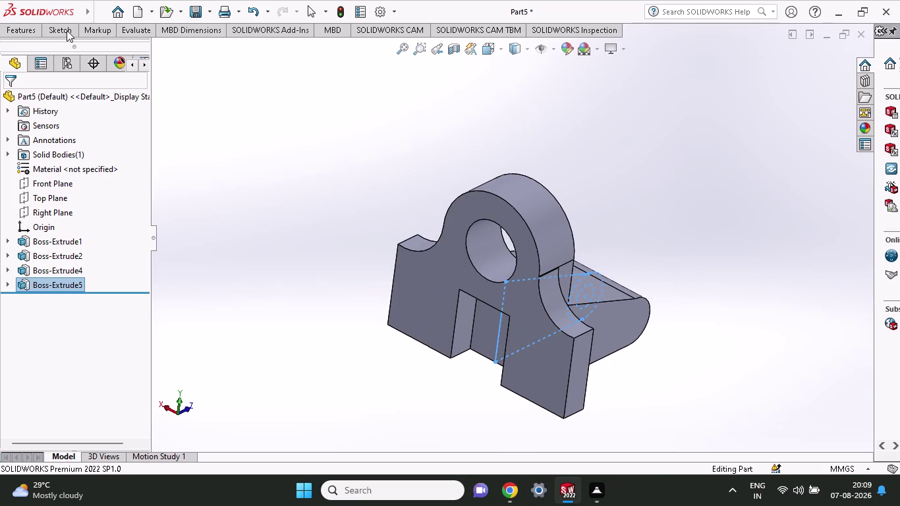
click(32, 30)
click(17, 31)
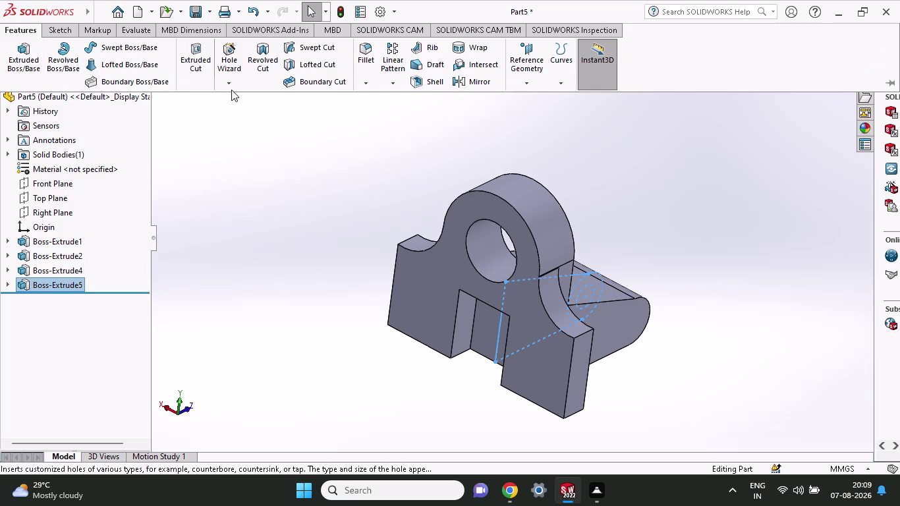
click(200, 58)
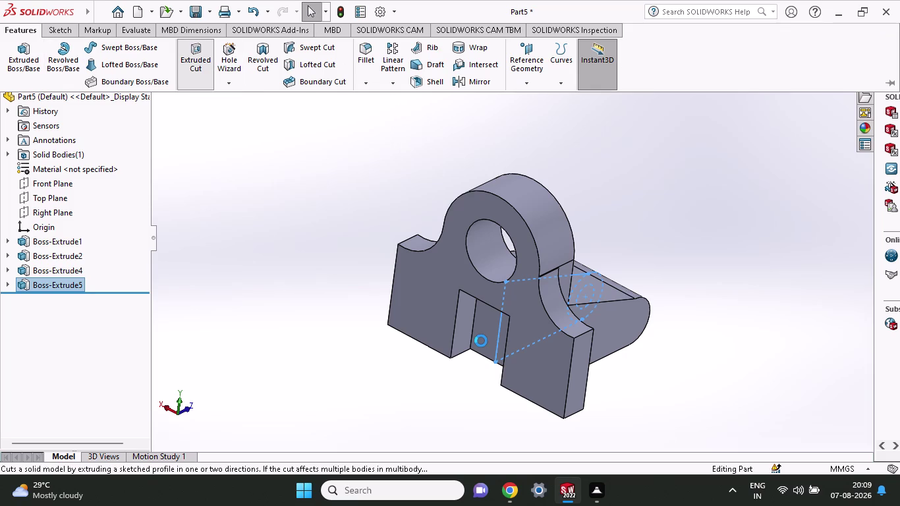
click(487, 337)
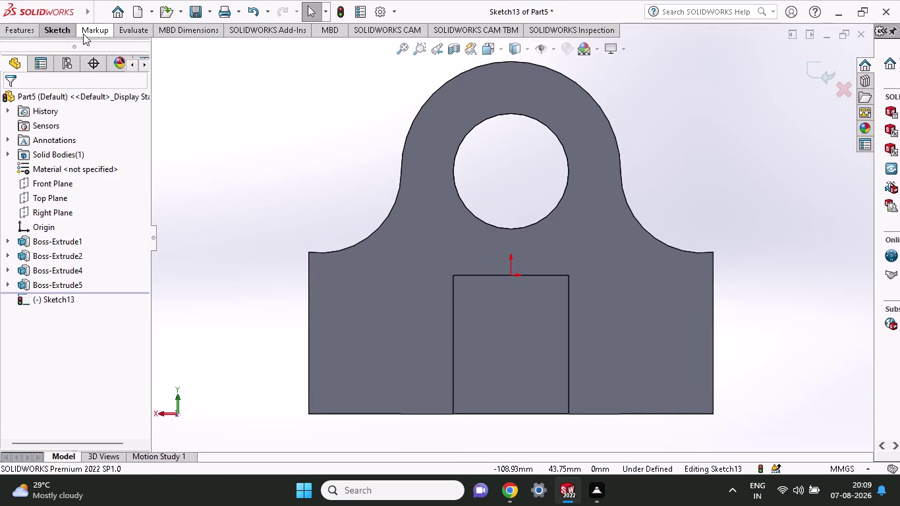
Sketch a corner rectangle over the arm's inner outline.
click(68, 33)
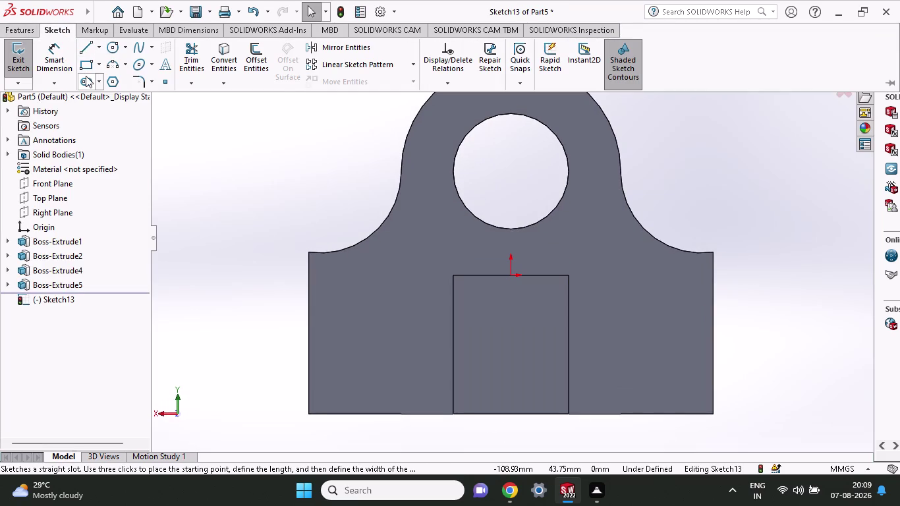
click(88, 59)
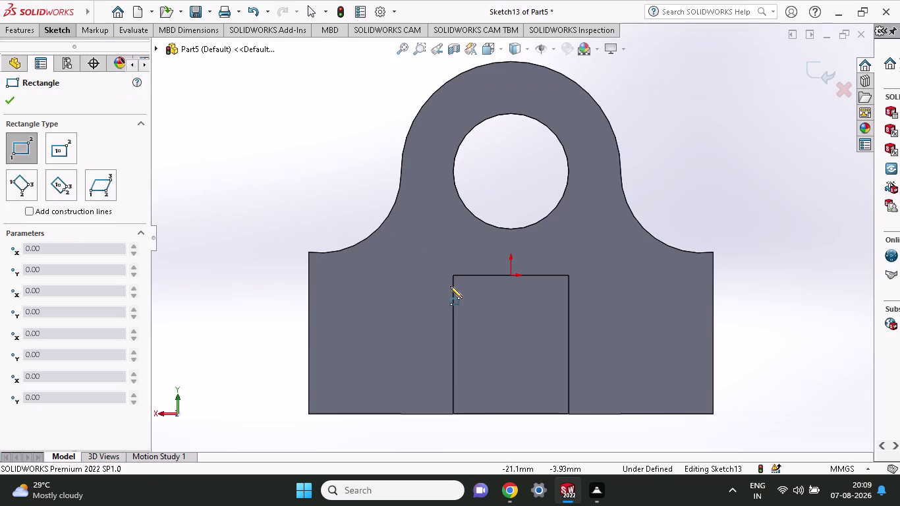
click(455, 275)
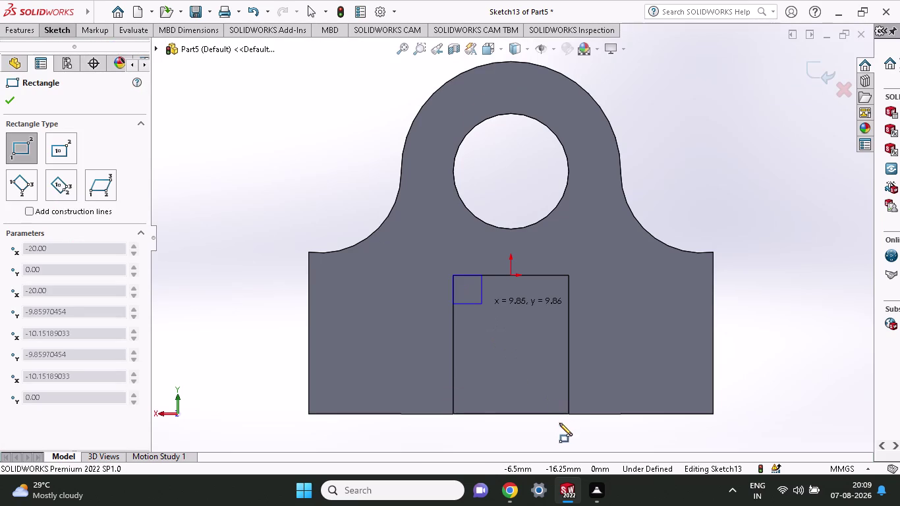
click(568, 413)
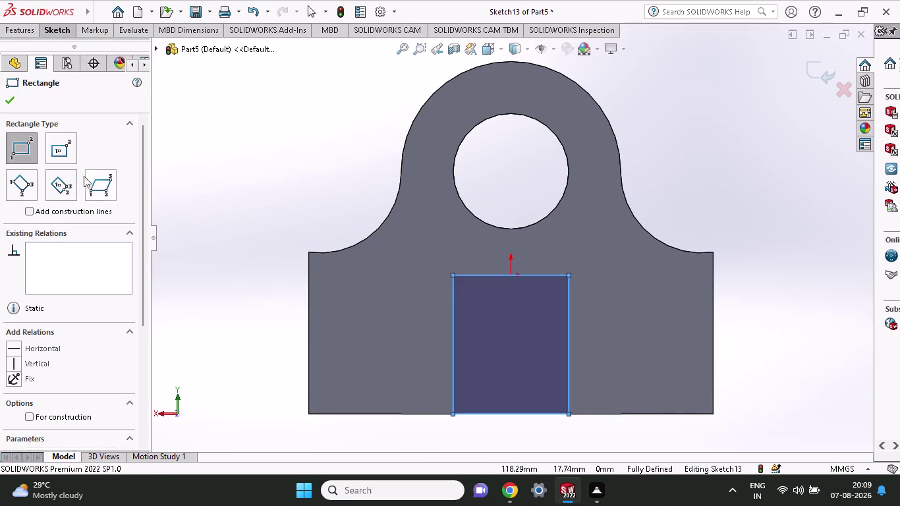
Cut the rectangle Through All as Cut-Extrude1.
click(21, 25)
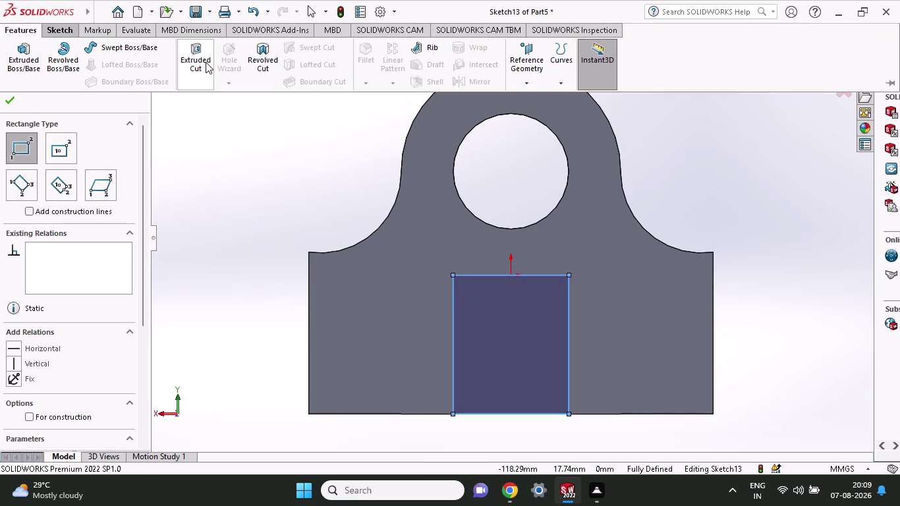
click(205, 62)
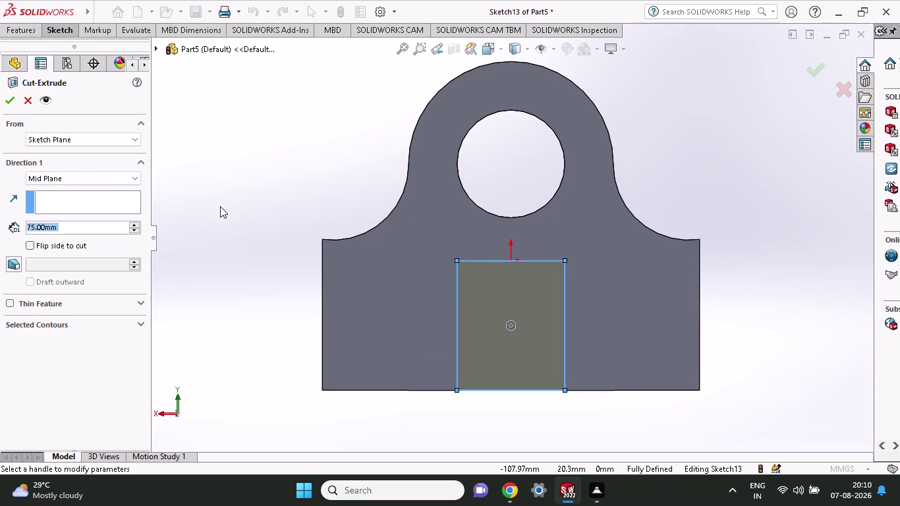
click(106, 180)
click(91, 198)
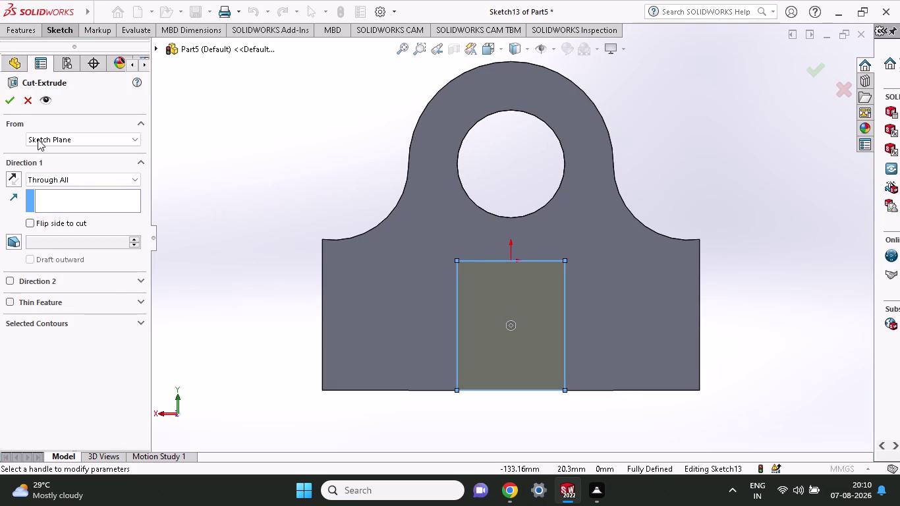
click(9, 100)
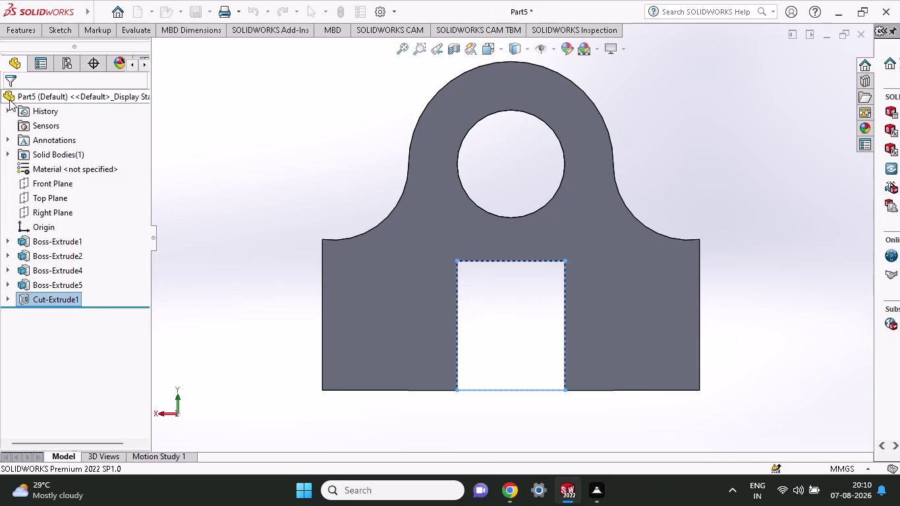
Orbit to view the fork's prongs from above, the side and underneath, then start a sketch.
middle_drag(730, 180, 677, 197)
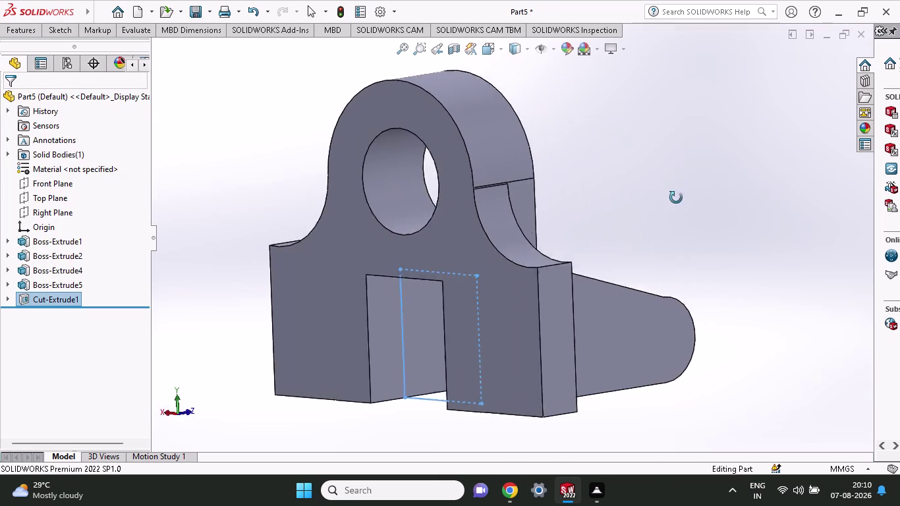
middle_drag(678, 198, 557, 286)
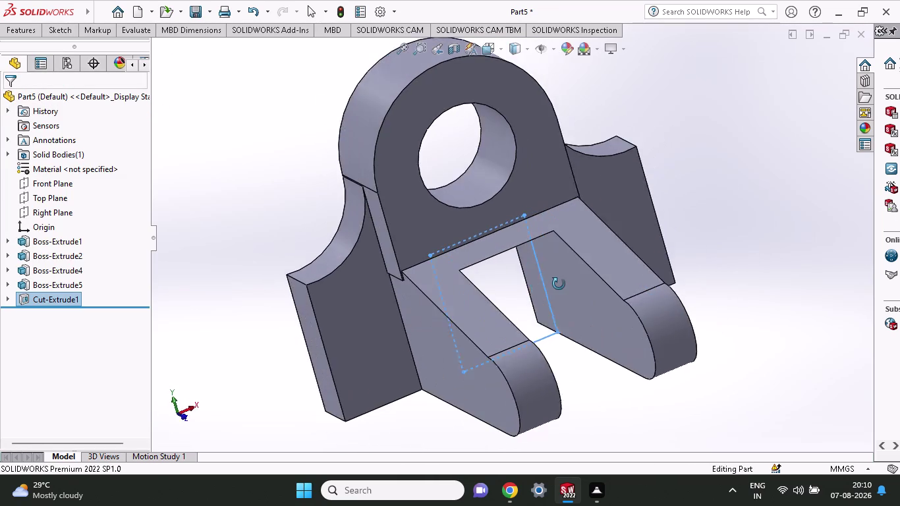
middle_drag(557, 286, 590, 275)
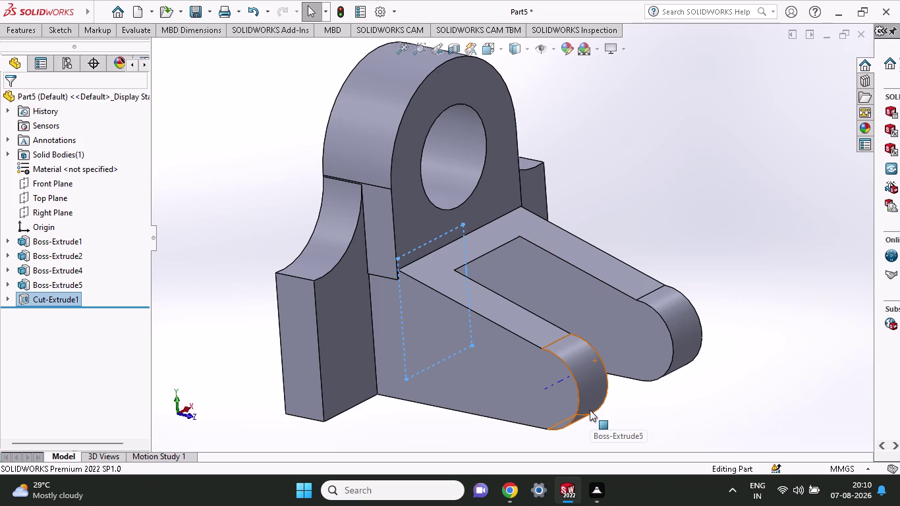
middle_drag(642, 413, 571, 256)
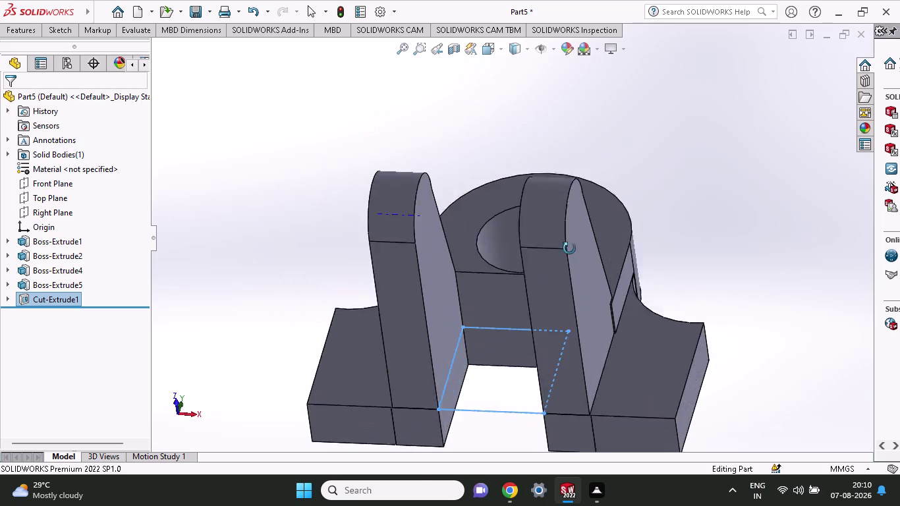
middle_drag(571, 256, 585, 163)
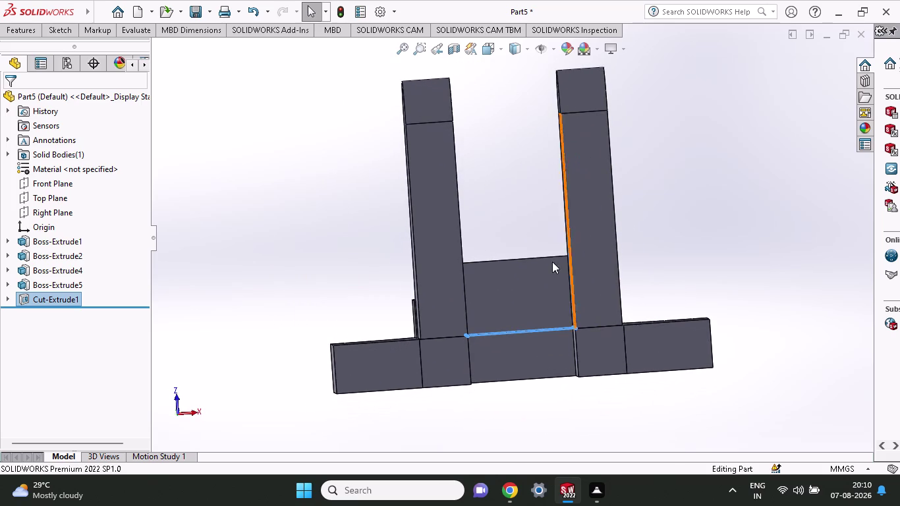
middle_drag(509, 185, 509, 189)
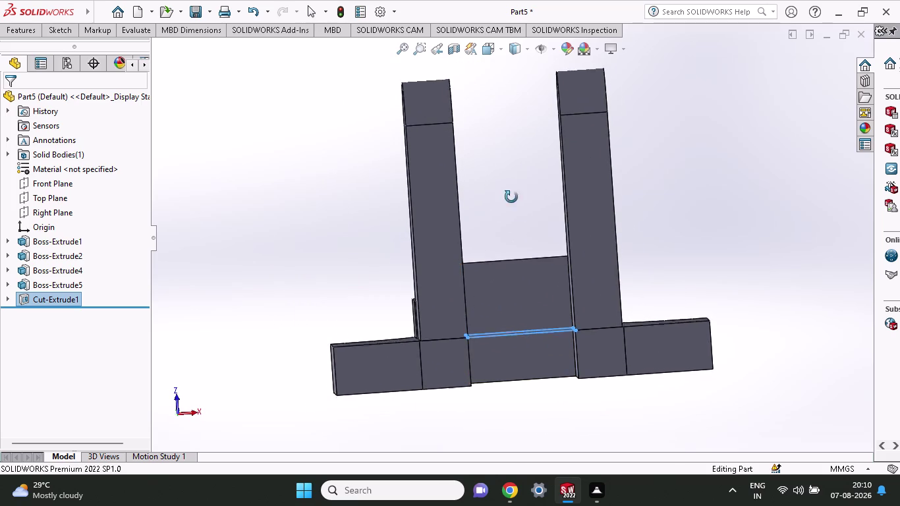
middle_drag(509, 189, 490, 197)
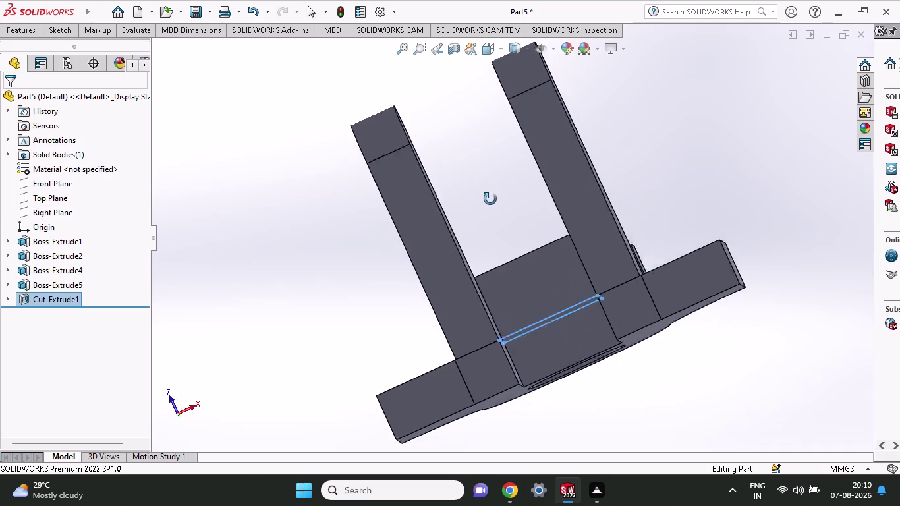
middle_drag(490, 197, 580, 458)
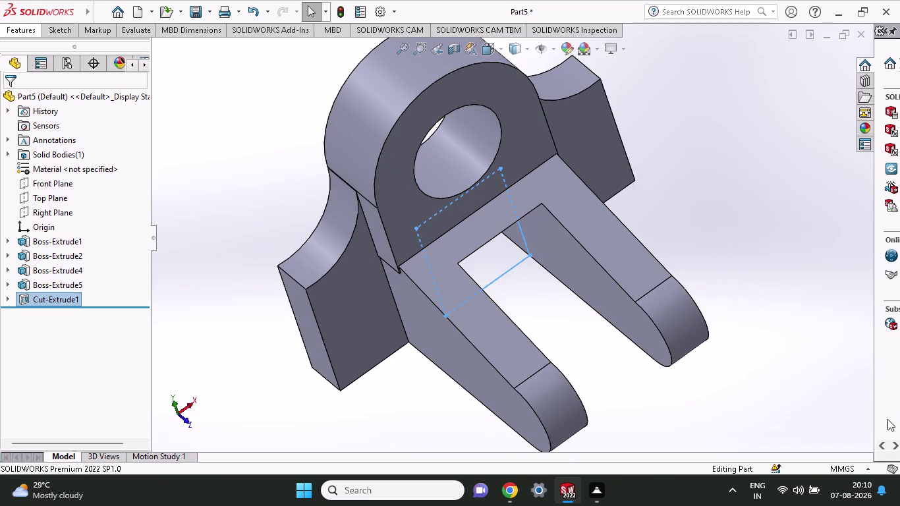
middle_drag(697, 418, 617, 143)
click(58, 33)
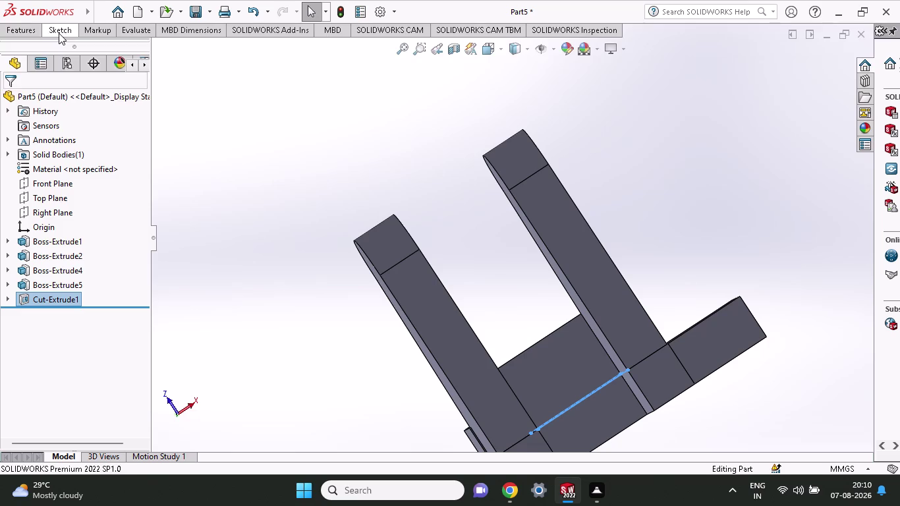
click(91, 63)
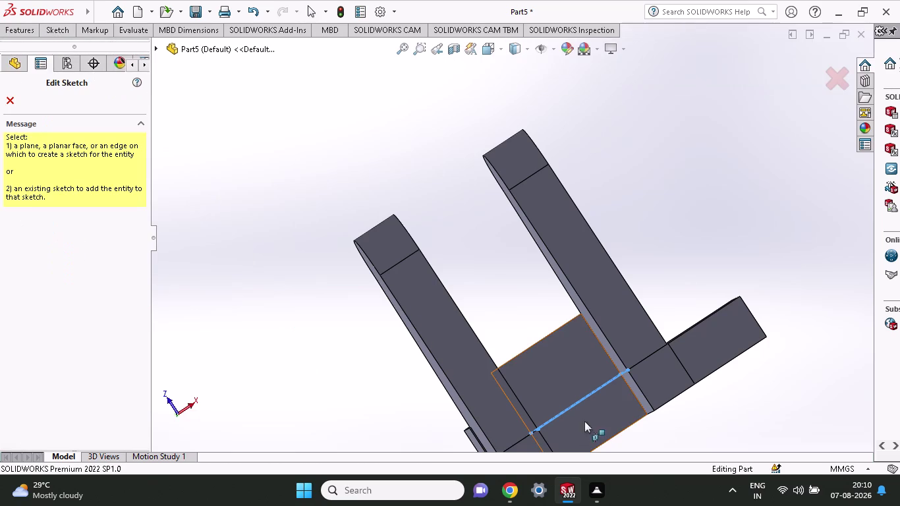
Draw a corner rectangle across the gap between the fork arms.
click(572, 379)
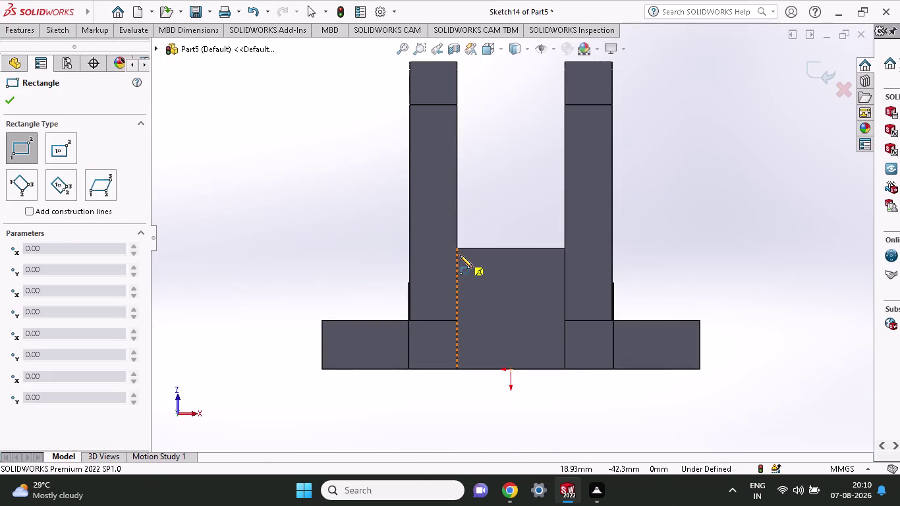
click(461, 250)
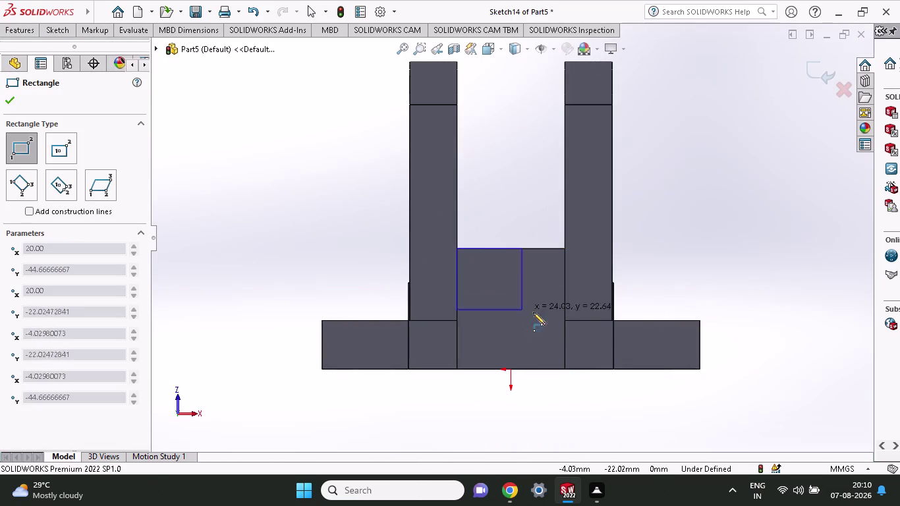
click(567, 324)
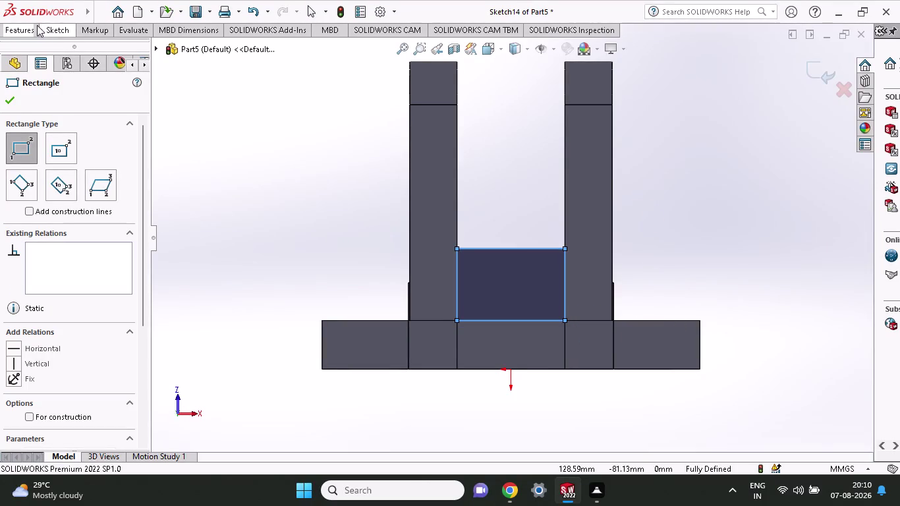
Cut the rectangle Through All, inspect the slot, then undo the cut.
click(33, 25)
click(181, 59)
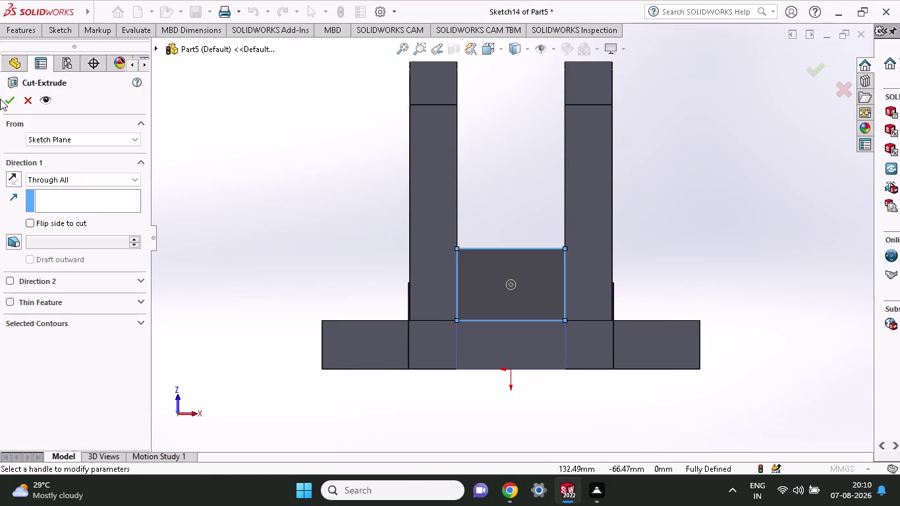
click(7, 103)
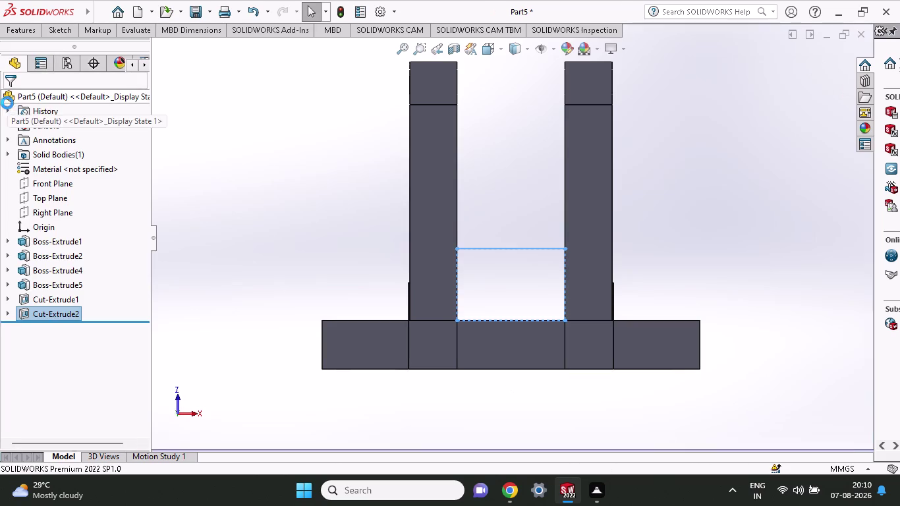
middle_drag(804, 203, 783, 467)
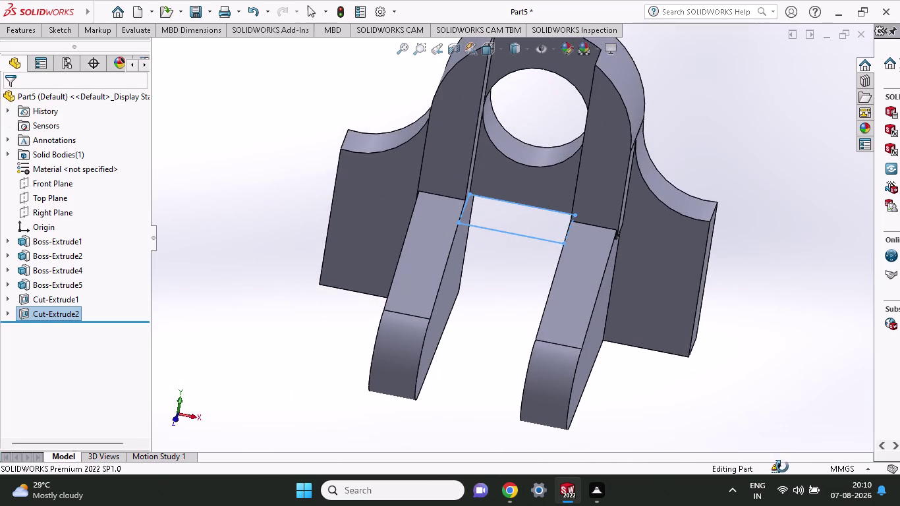
middle_drag(783, 467, 805, 456)
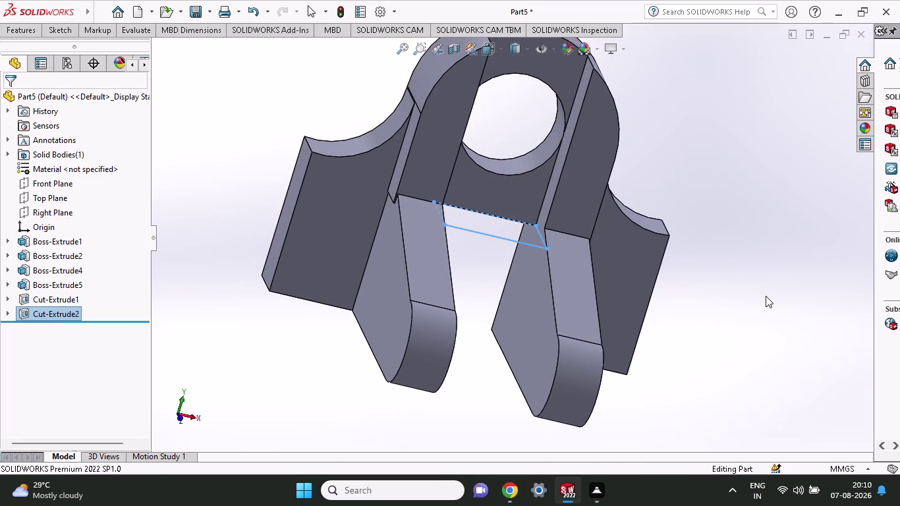
middle_drag(766, 296, 768, 330)
scroll(up, 3)
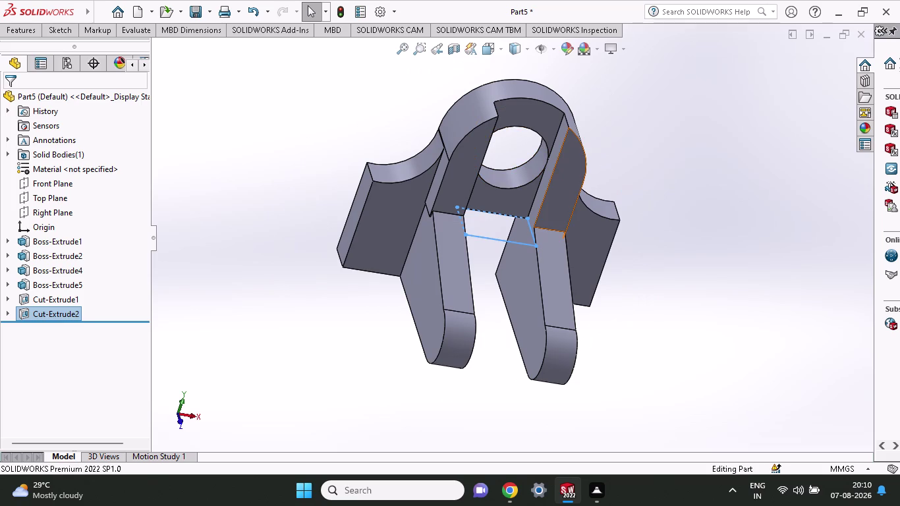
key(ctrl+z)
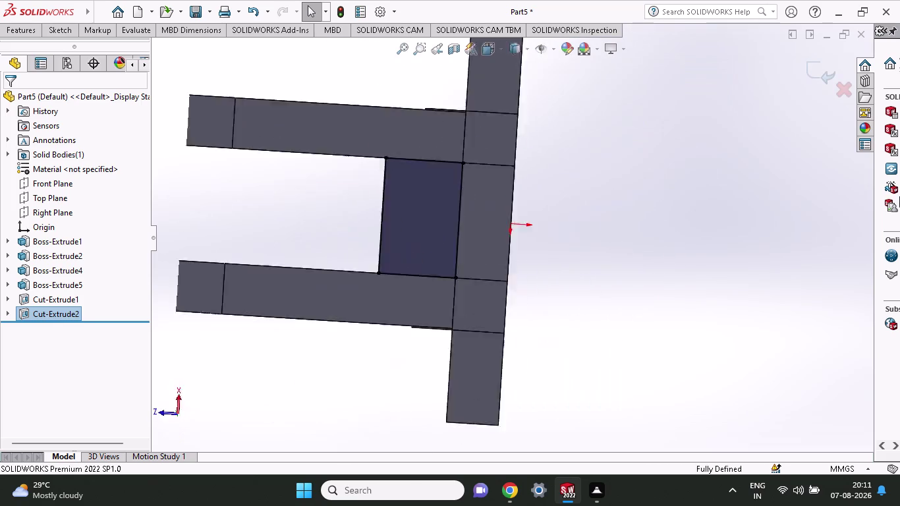
Draw a dividing line across Sketch14's rectangle, splitting it into two regions.
middle_drag(541, 131, 564, 300)
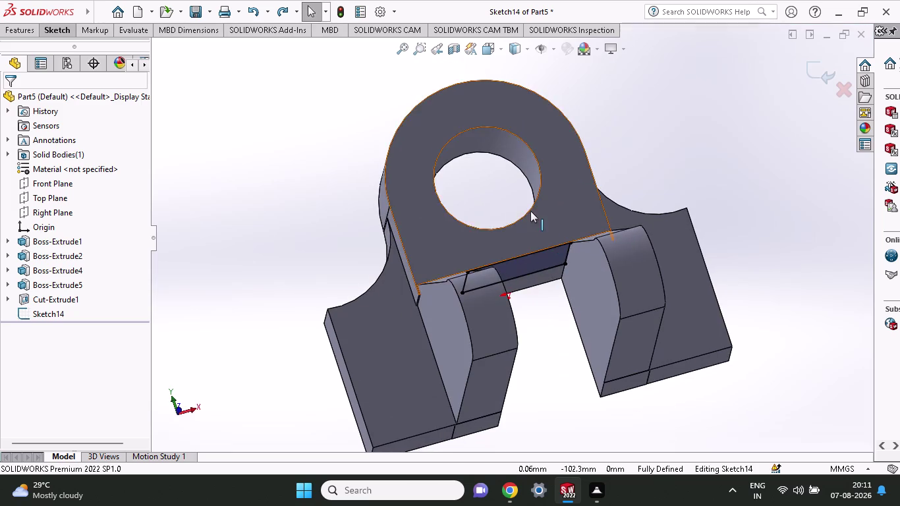
middle_drag(531, 211, 567, 374)
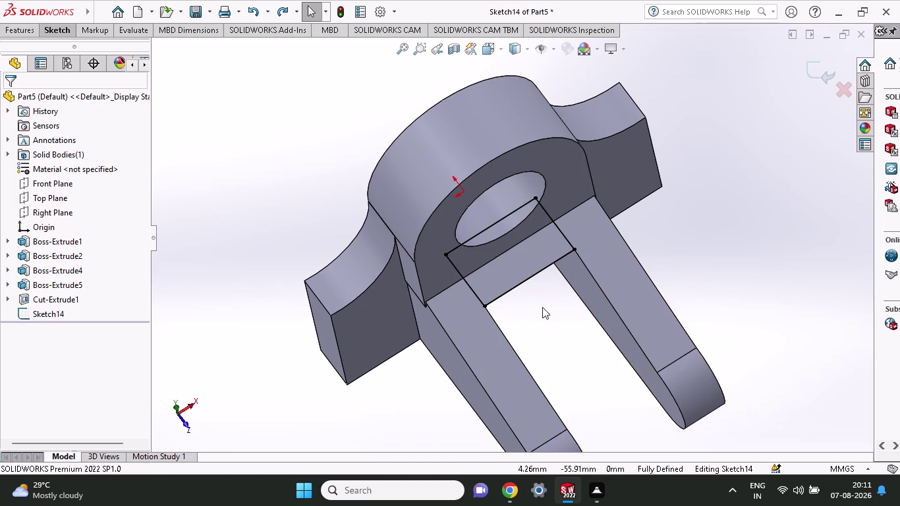
click(56, 30)
click(81, 46)
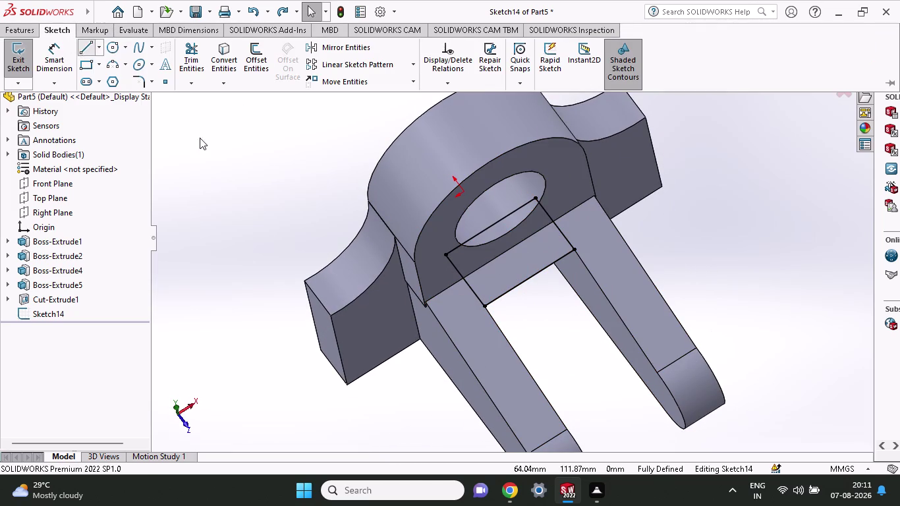
click(463, 278)
click(554, 220)
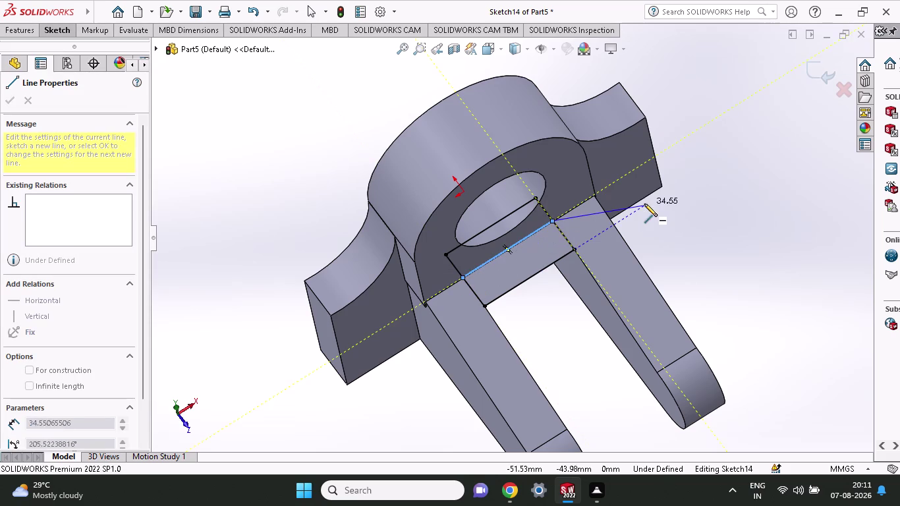
key(Escape)
middle_drag(722, 256, 595, 62)
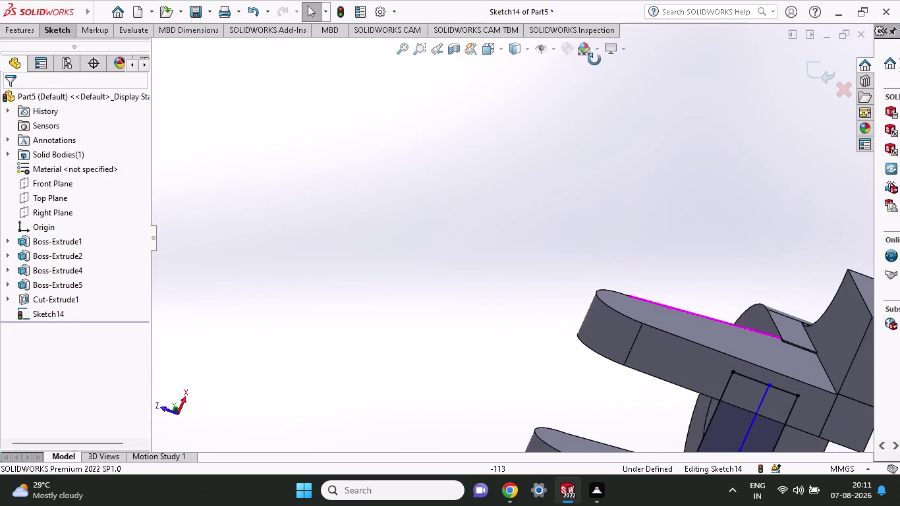
middle_drag(594, 61, 595, 56)
scroll(up, 3)
scroll(up, 3)
scroll(down, 3)
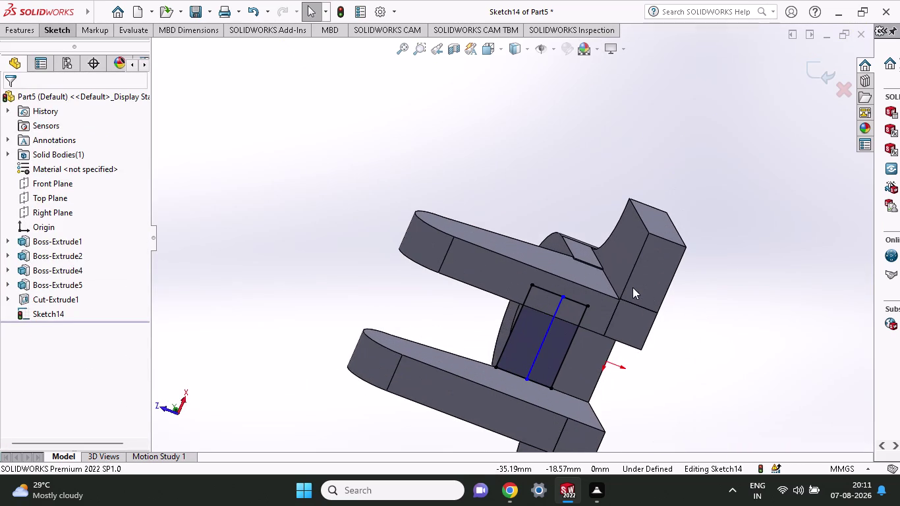
key(Escape)
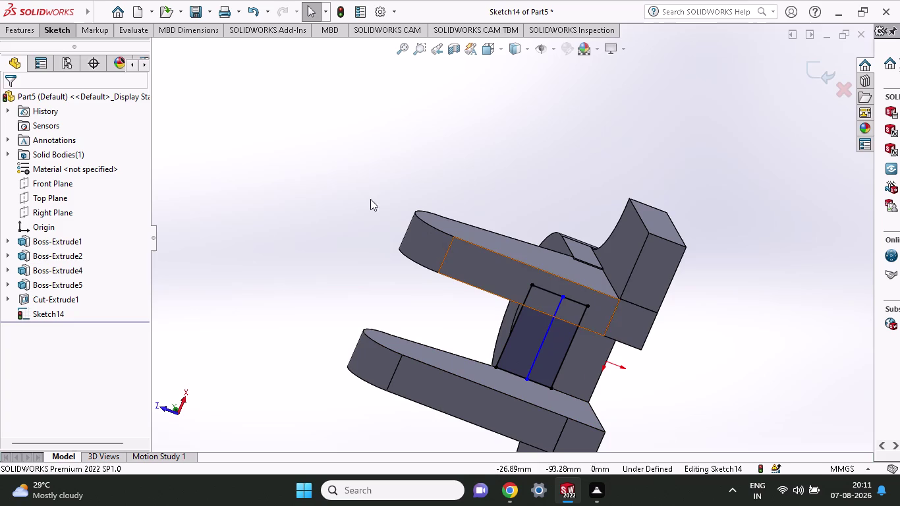
Start an extruded cut and pick one half of the split rectangle.
click(40, 30)
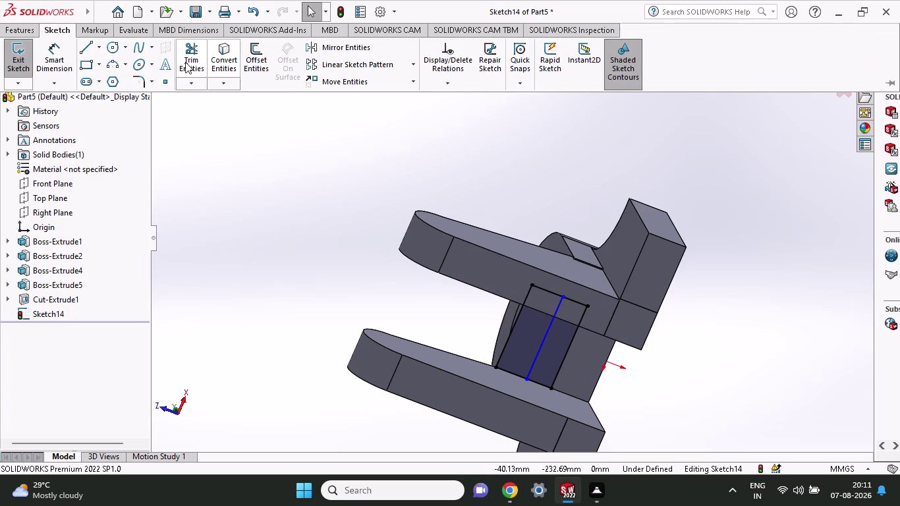
click(25, 32)
click(193, 57)
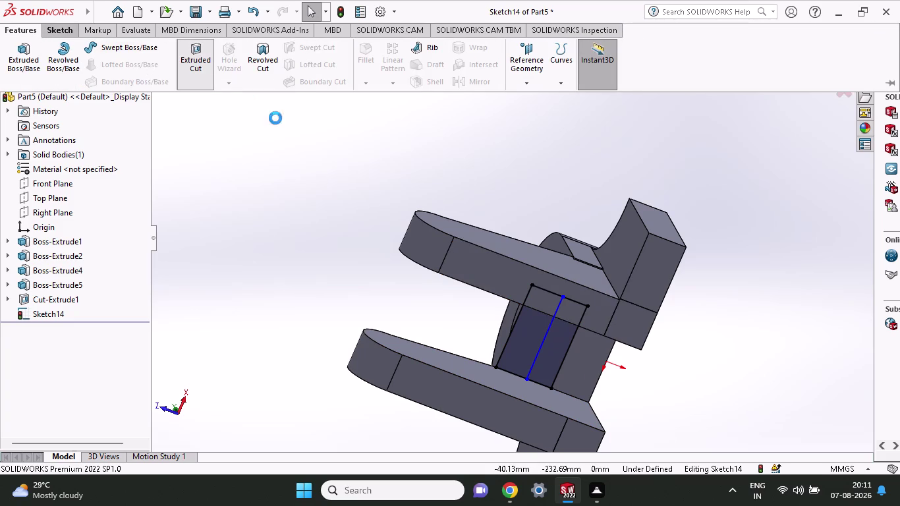
click(516, 343)
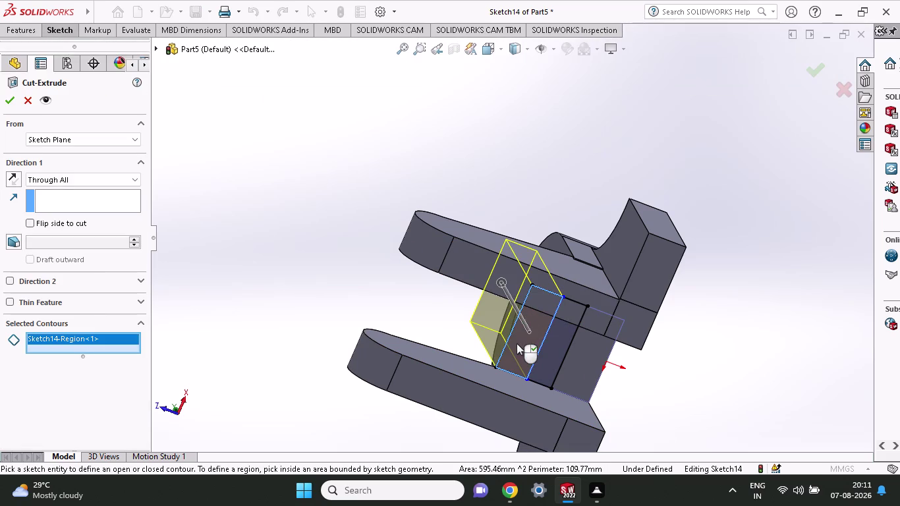
Check the preview and accept Cut-Extrude3 through all on one half.
middle_drag(285, 270, 416, 439)
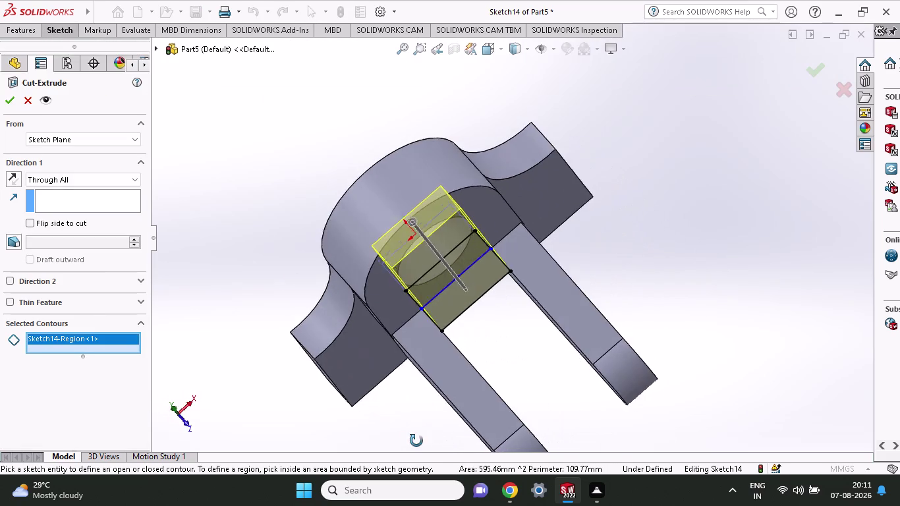
middle_drag(416, 440, 437, 456)
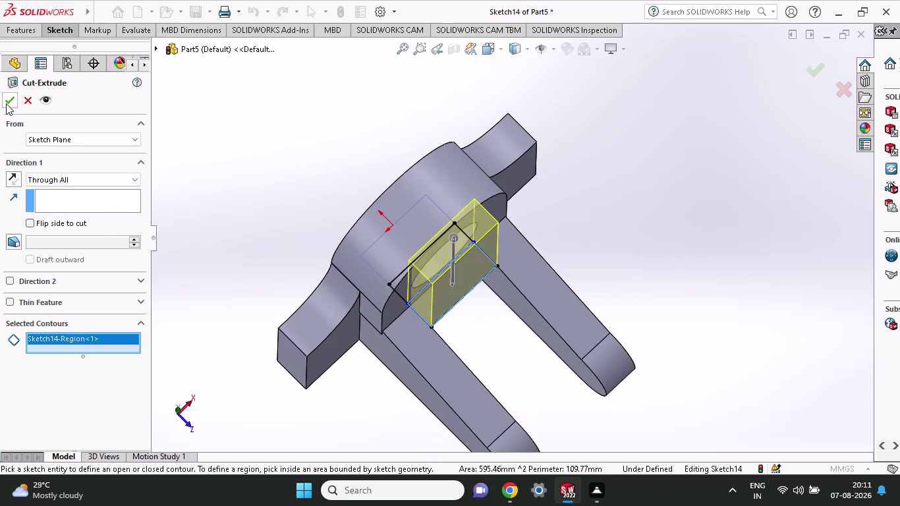
click(6, 103)
Orbit around to inspect the cut, then undo it.
middle_drag(650, 262, 610, 229)
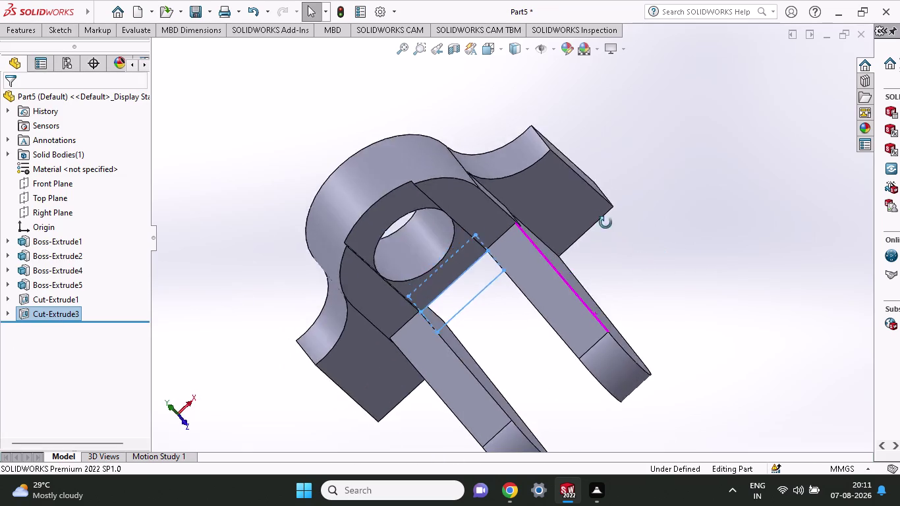
middle_drag(610, 229, 607, 334)
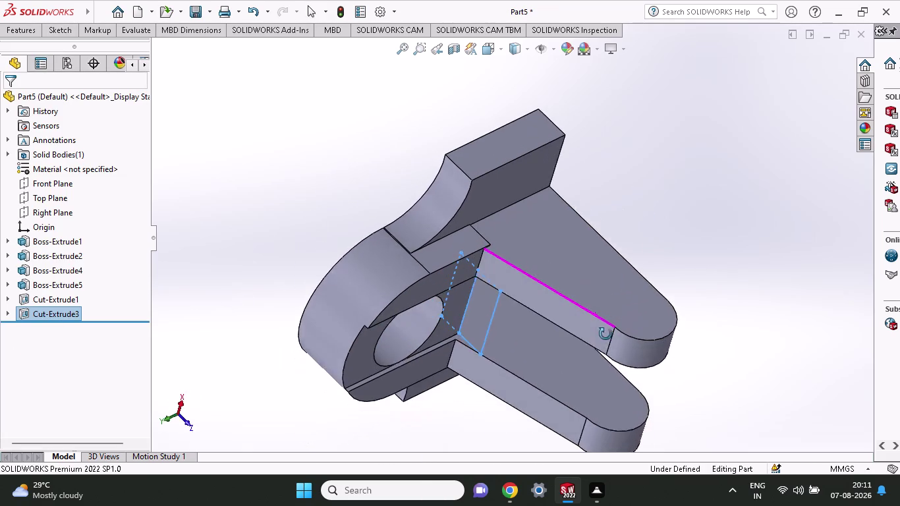
middle_drag(607, 334, 641, 129)
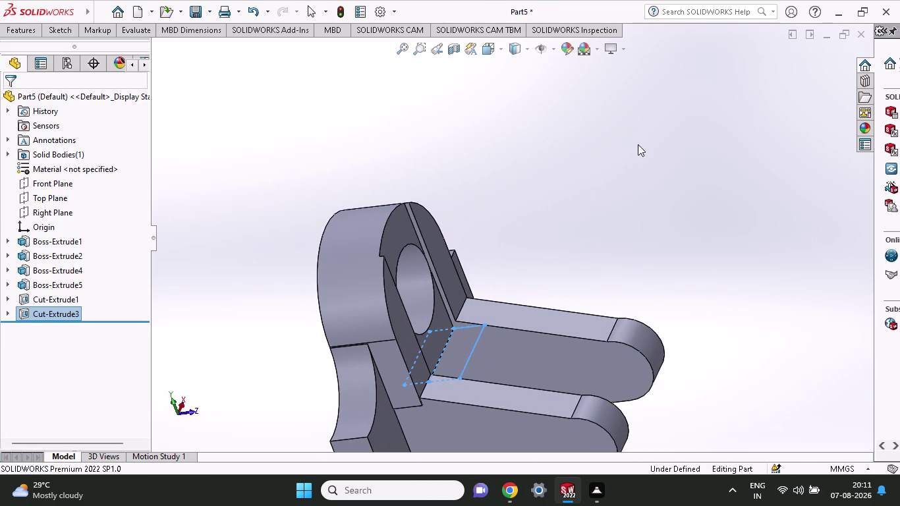
key(ctrl+z)
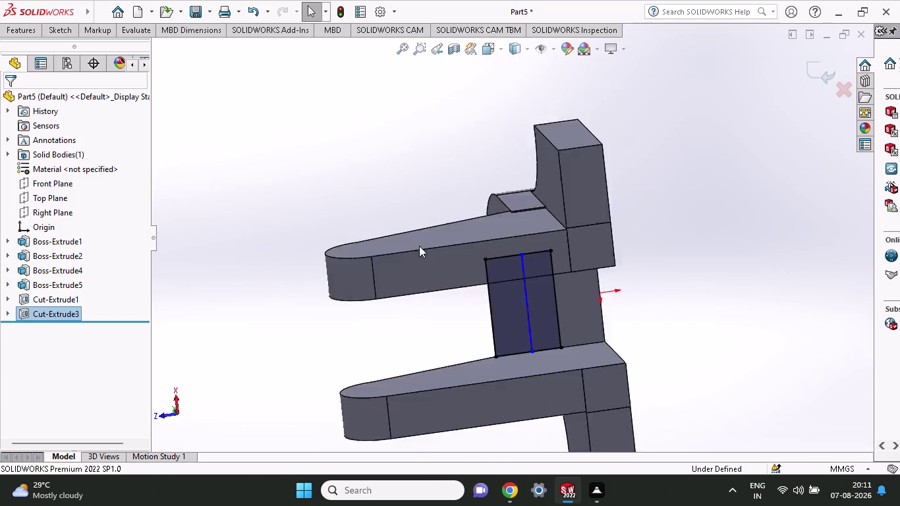
Replace the old dividing line with a horizontal line from the rectangle's left to right side.
middle_drag(348, 154, 484, 240)
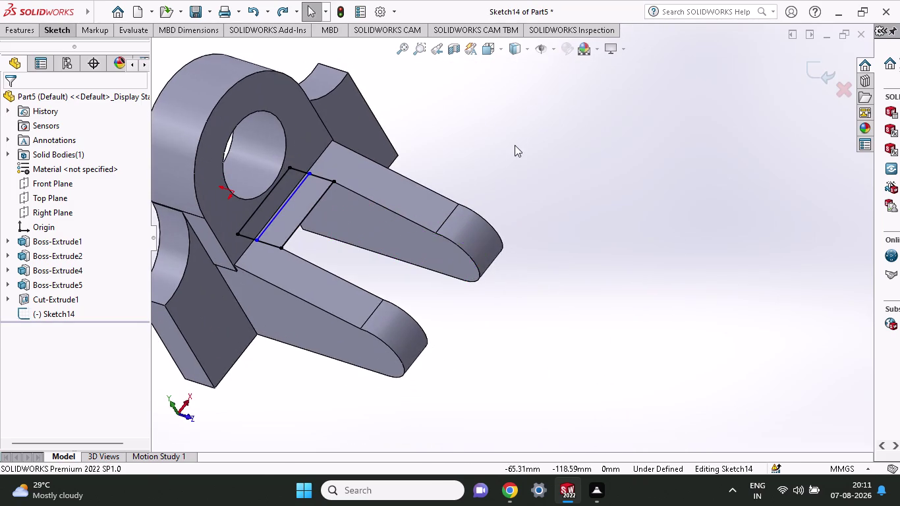
middle_drag(515, 145, 549, 189)
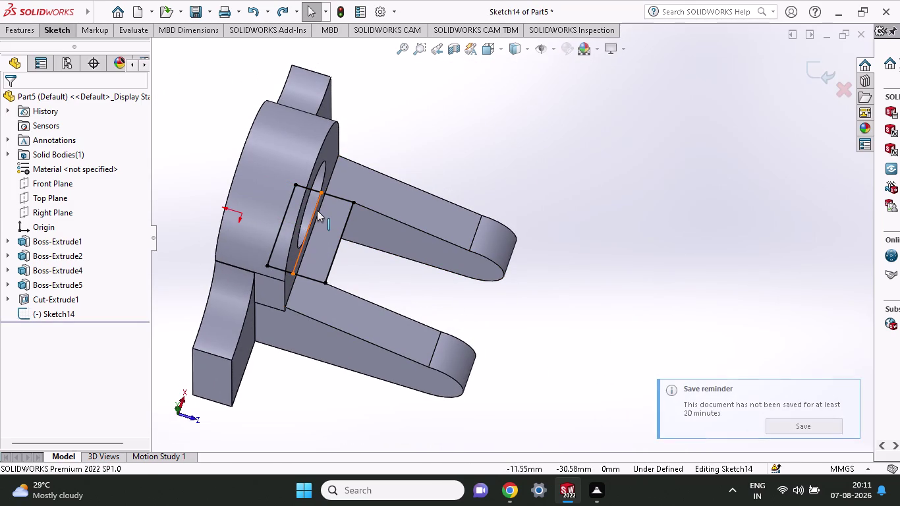
key(ctrl+z)
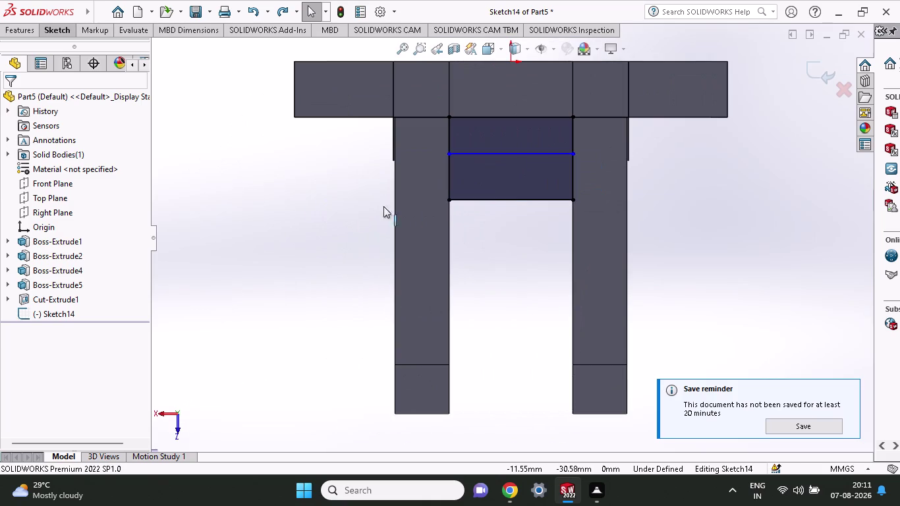
key(ctrl+z)
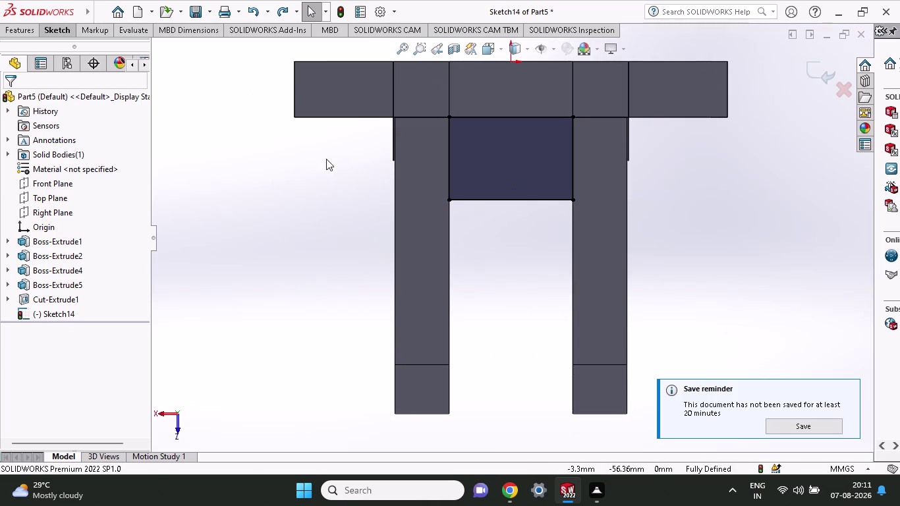
middle_click(501, 236)
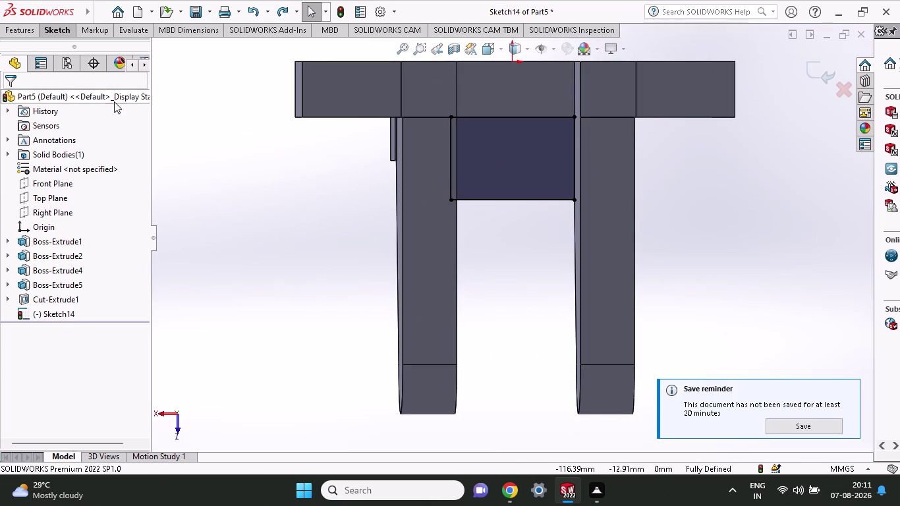
click(65, 35)
click(83, 54)
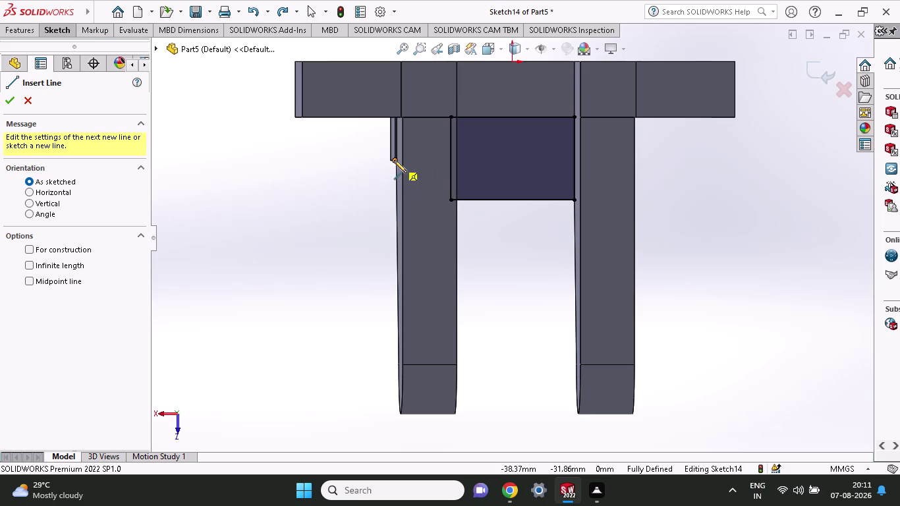
click(459, 165)
click(575, 166)
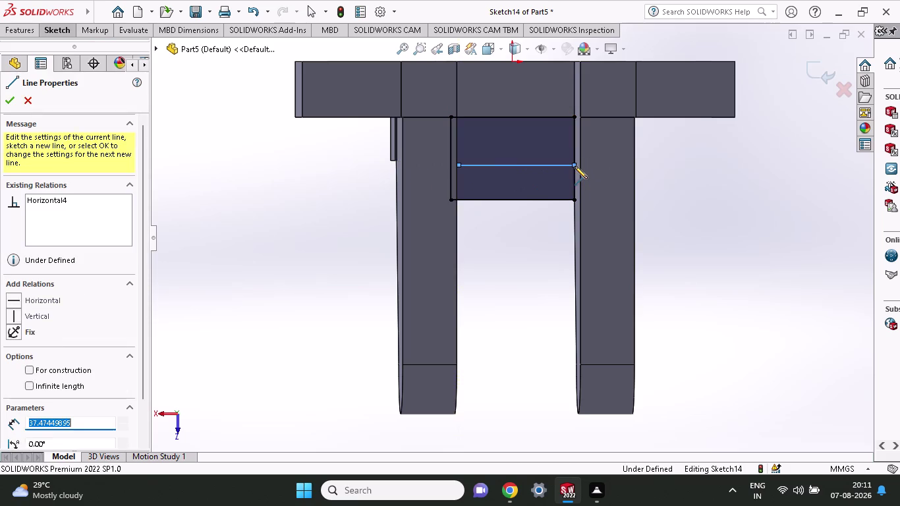
key(Escape)
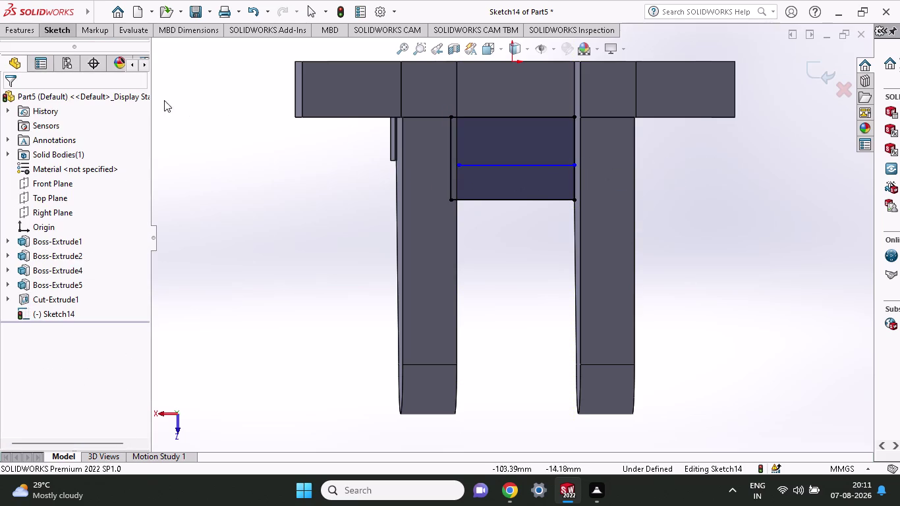
Start an extruded cut on one region of the redrawn sketch.
click(21, 34)
click(205, 58)
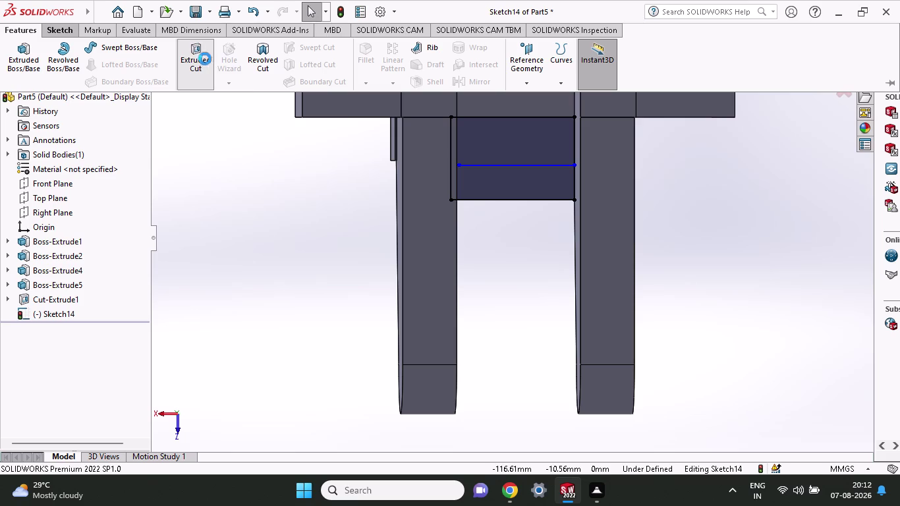
click(509, 193)
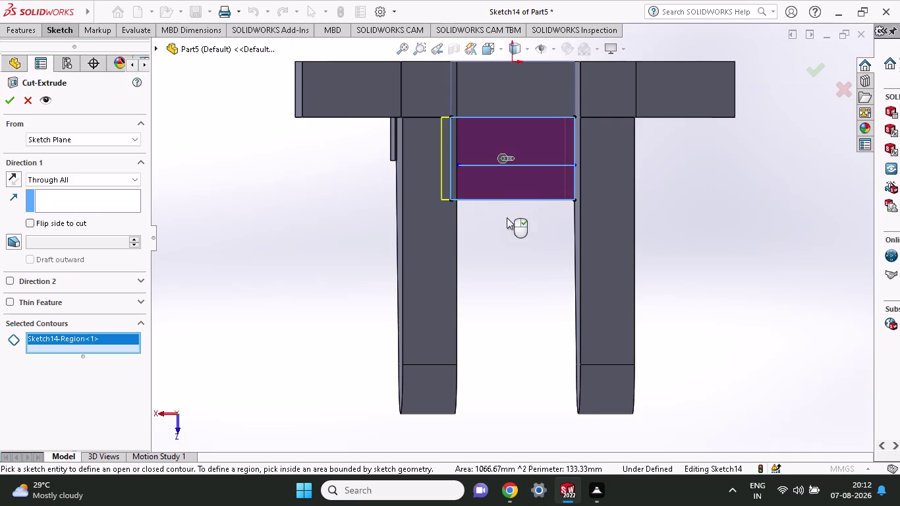
Orbit to preview the pending cut, then cancel it.
middle_drag(506, 245, 615, 246)
middle_drag(766, 219, 722, 241)
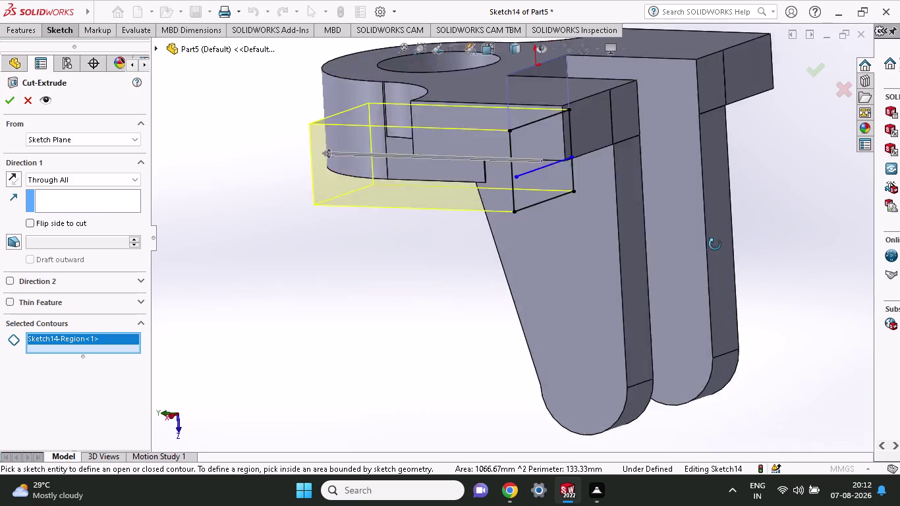
middle_drag(722, 241, 630, 268)
middle_drag(635, 268, 650, 265)
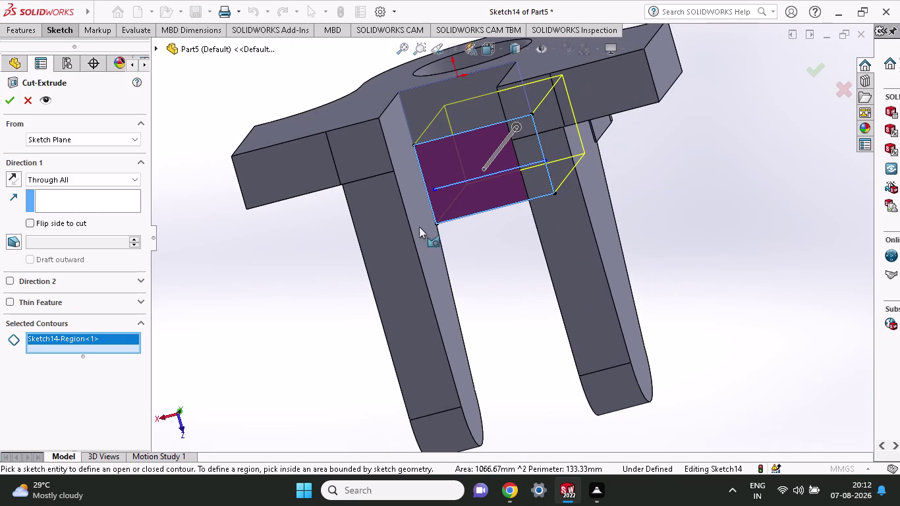
key(Escape)
Delete the dividing line and draw a shorter horizontal line from the left arm's inner edge.
click(452, 183)
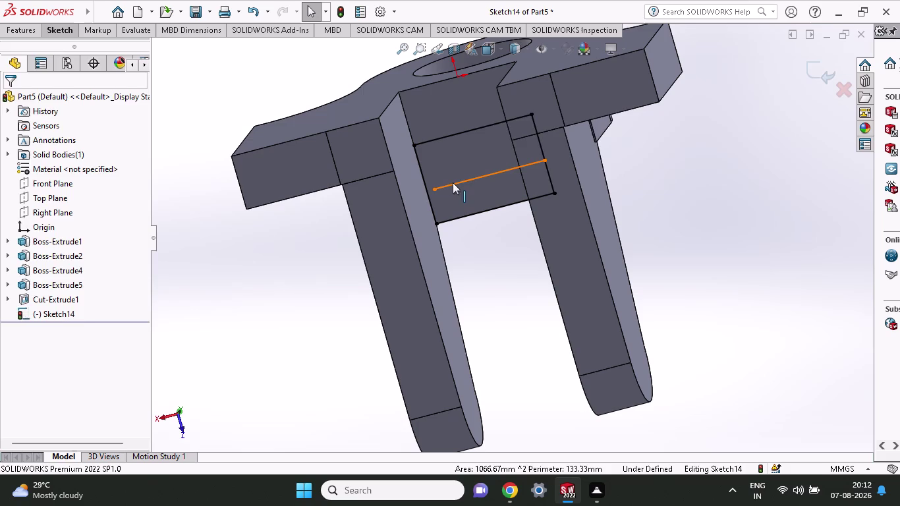
key(Delete)
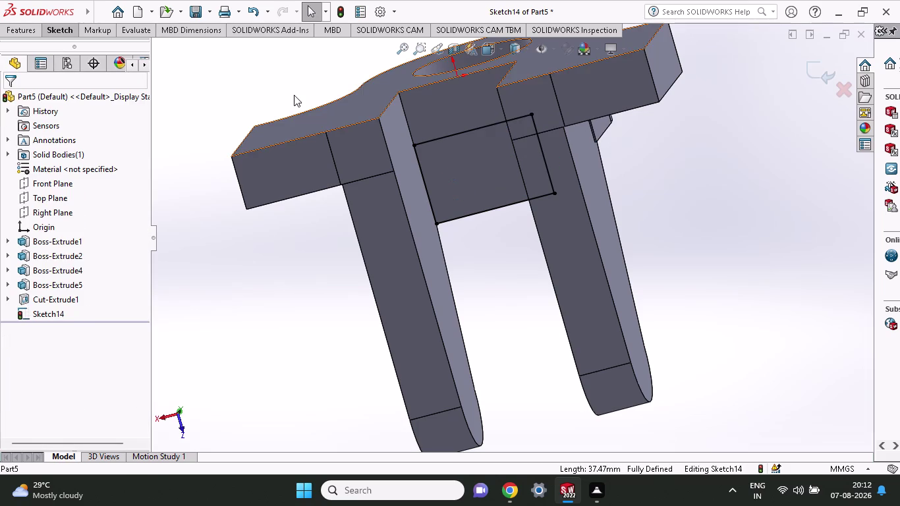
click(63, 28)
click(91, 50)
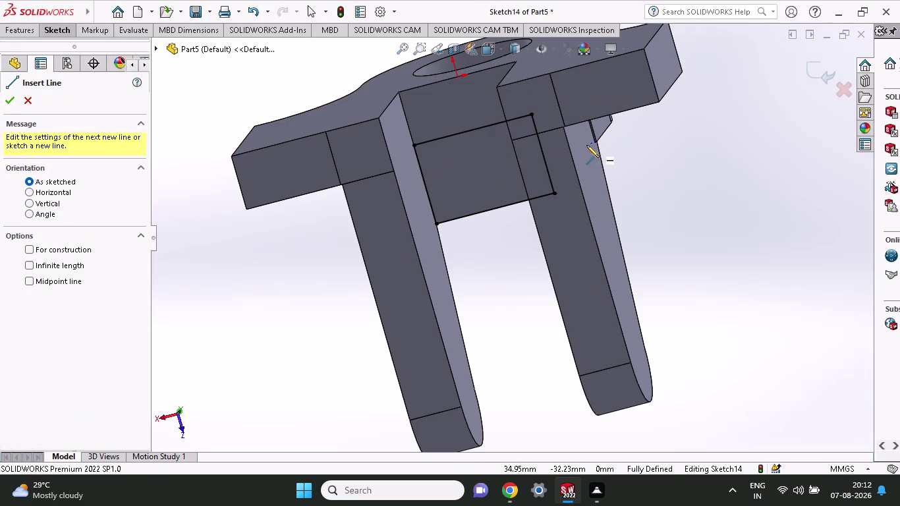
click(517, 162)
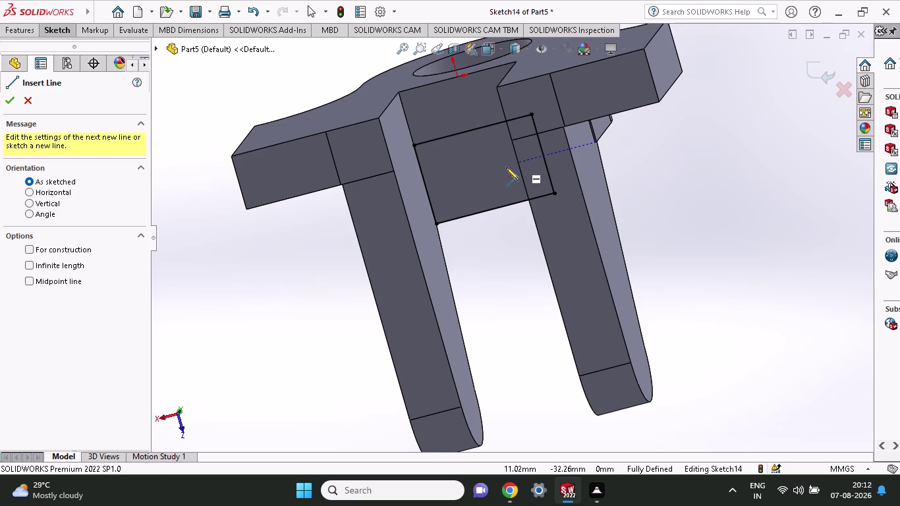
click(426, 190)
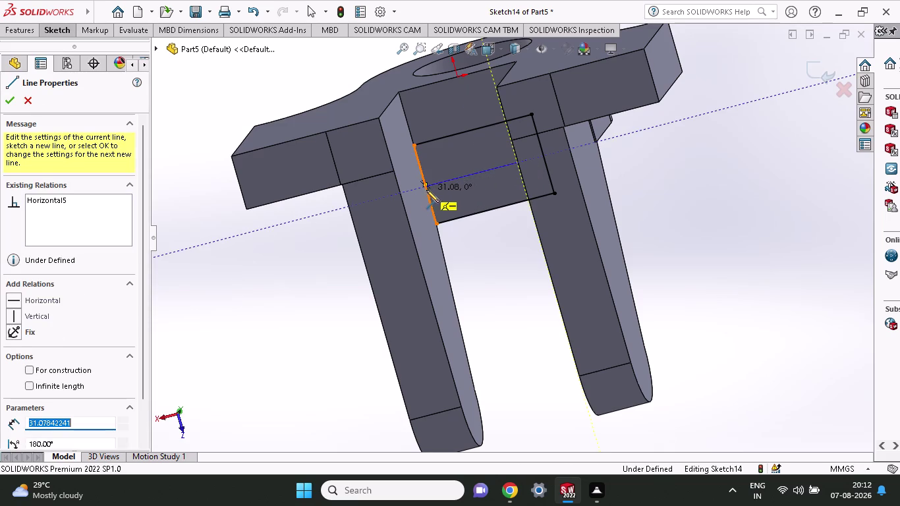
key(Escape)
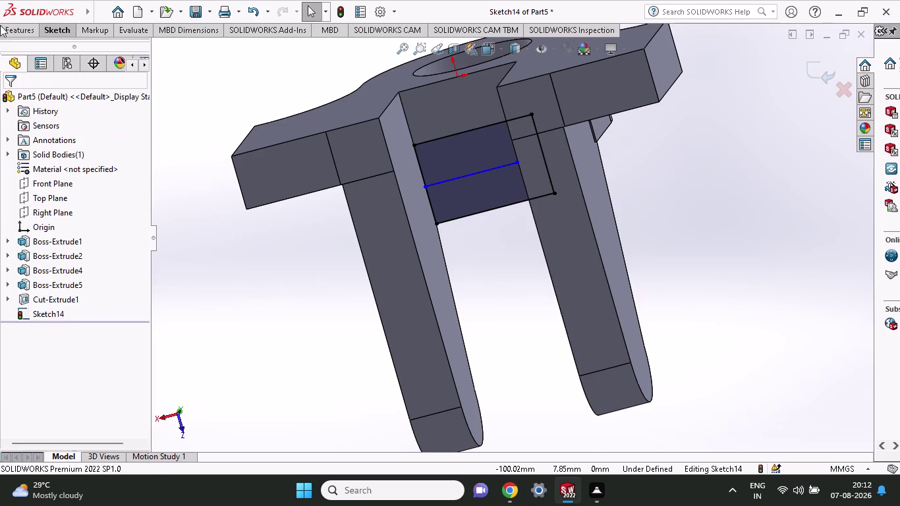
click(15, 27)
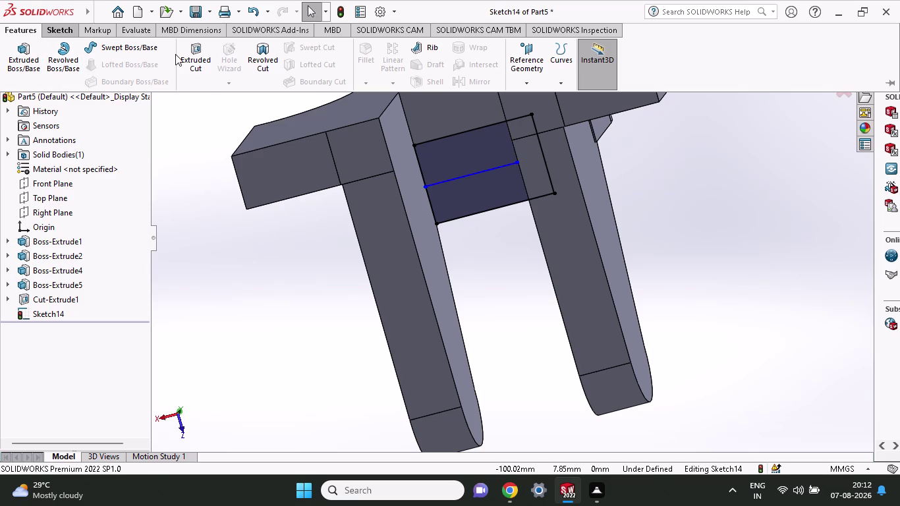
Try an extruded cut on several sketch regions, then cancel it.
click(182, 54)
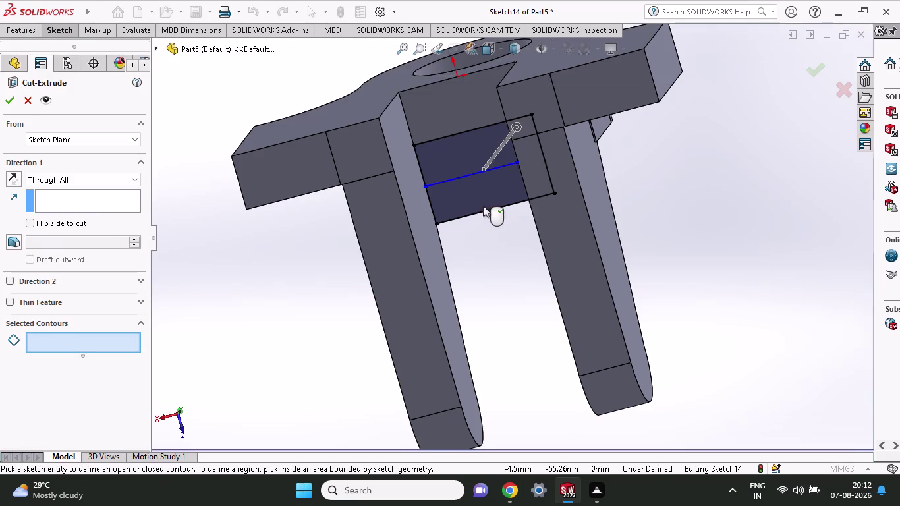
click(483, 206)
click(453, 164)
click(476, 184)
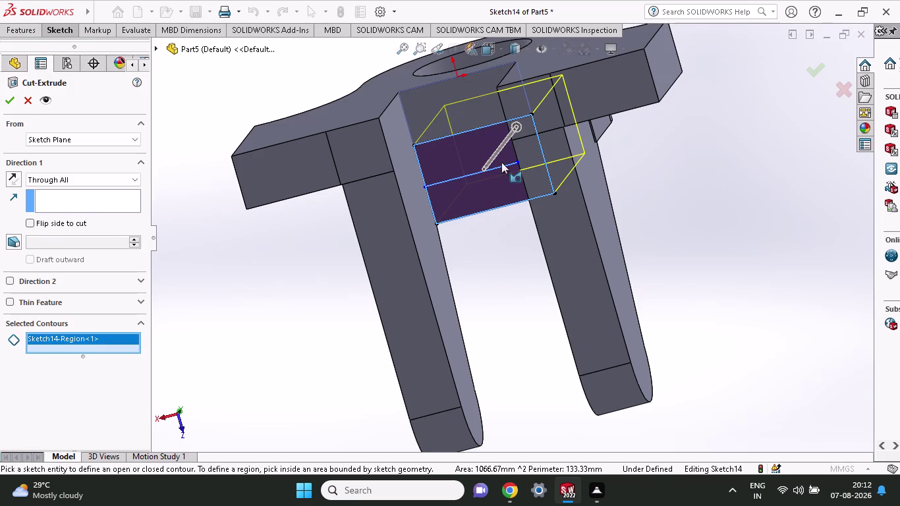
key(Escape)
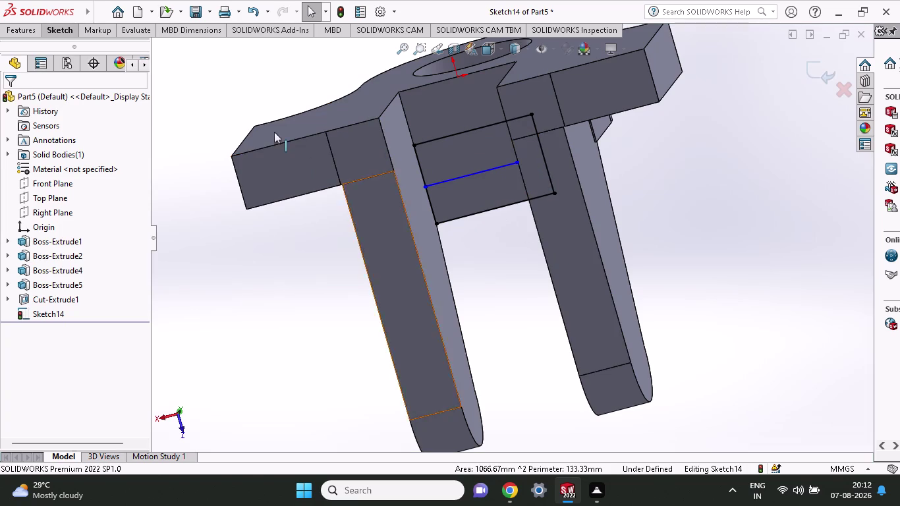
Extend the dividing line from its end to the rectangle's right edge.
click(54, 29)
click(83, 52)
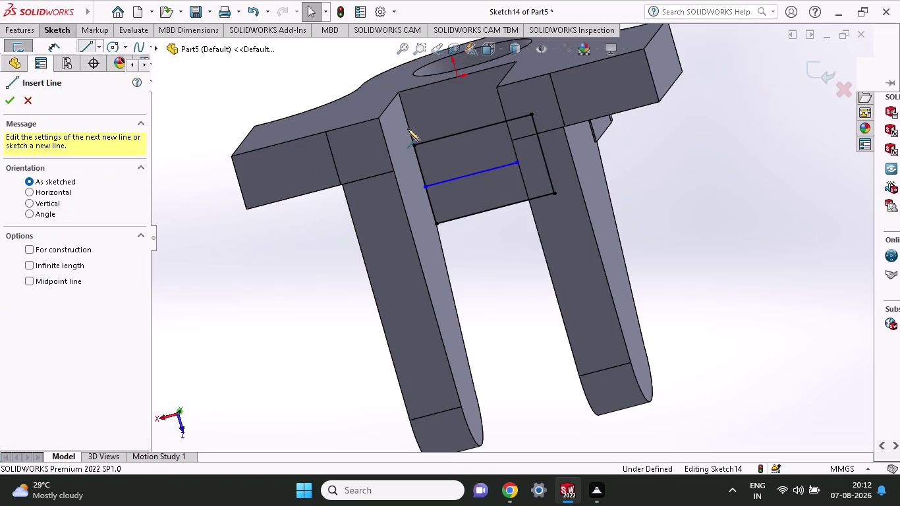
click(518, 164)
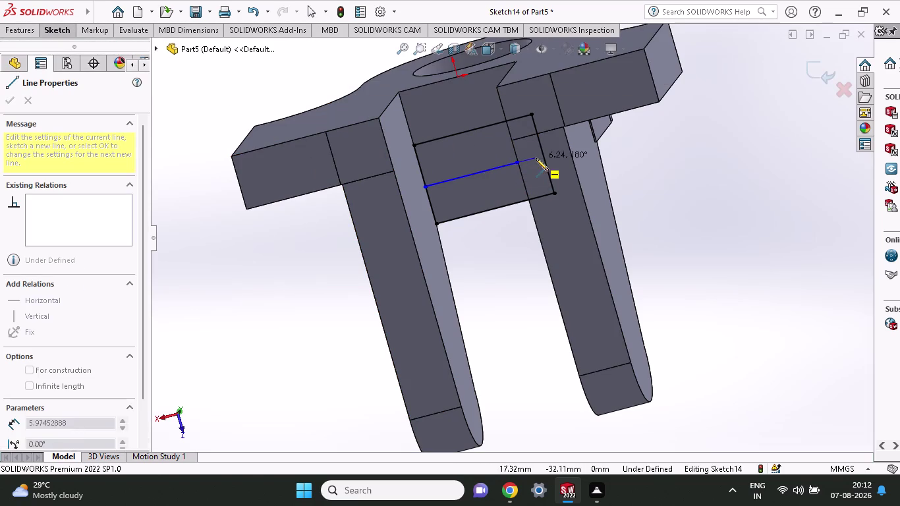
click(544, 158)
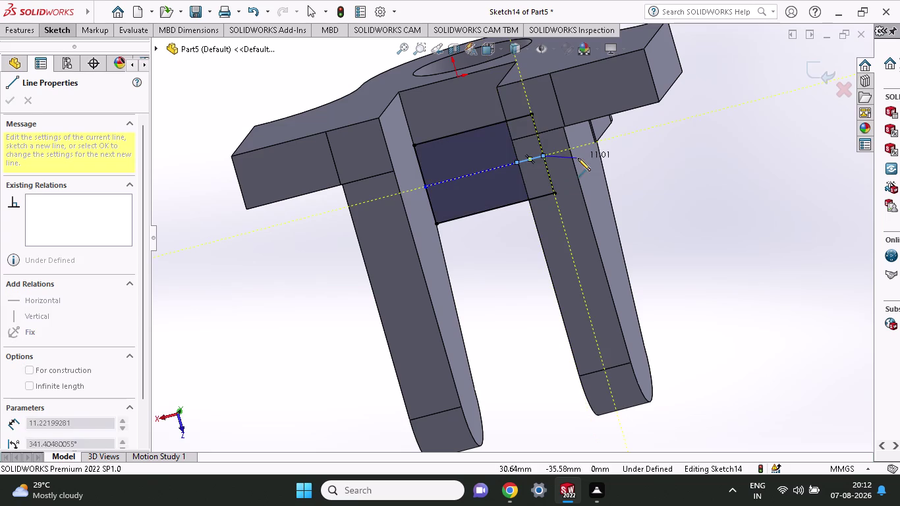
key(Escape)
Cut the rectangle's lower region through all as Cut-Extrude4, and orbit to inspect it.
click(27, 32)
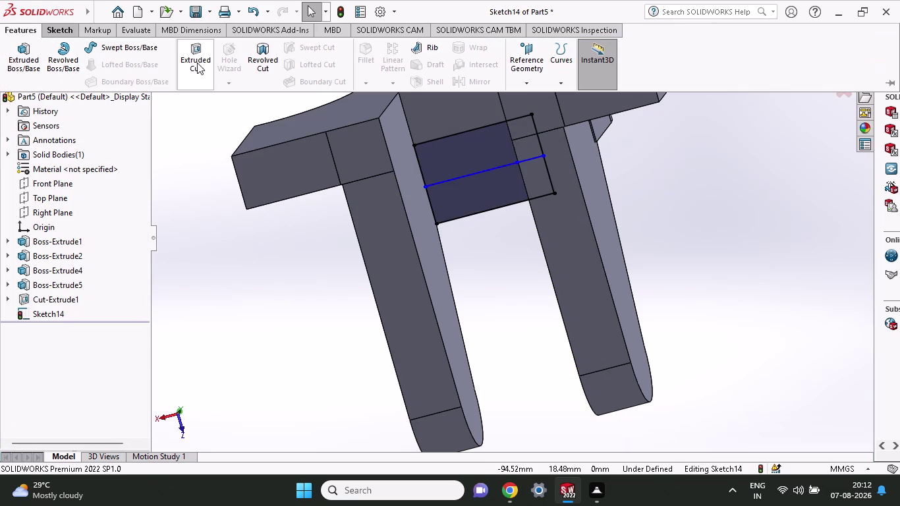
click(197, 62)
click(488, 200)
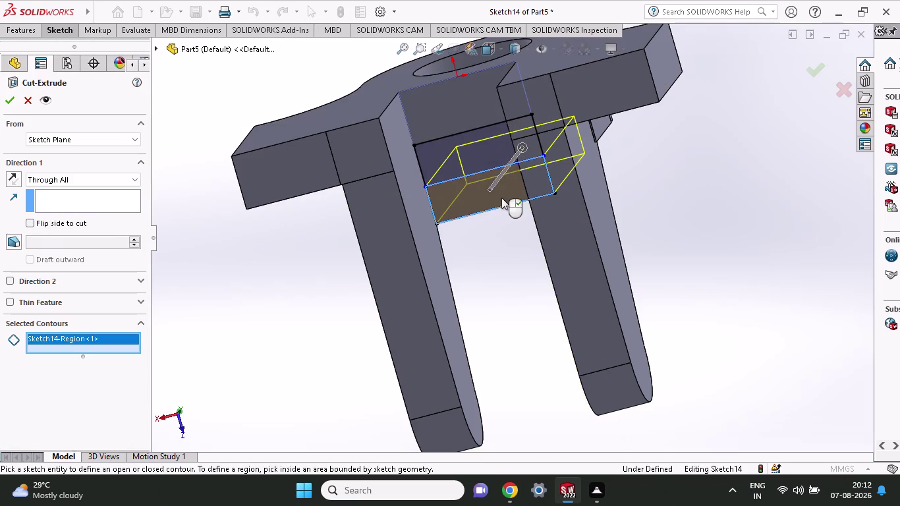
click(537, 184)
click(485, 201)
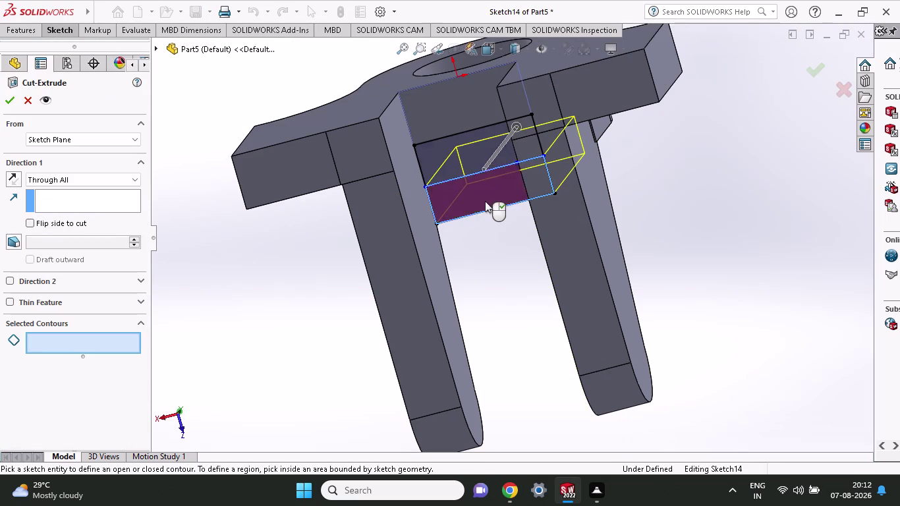
click(3, 104)
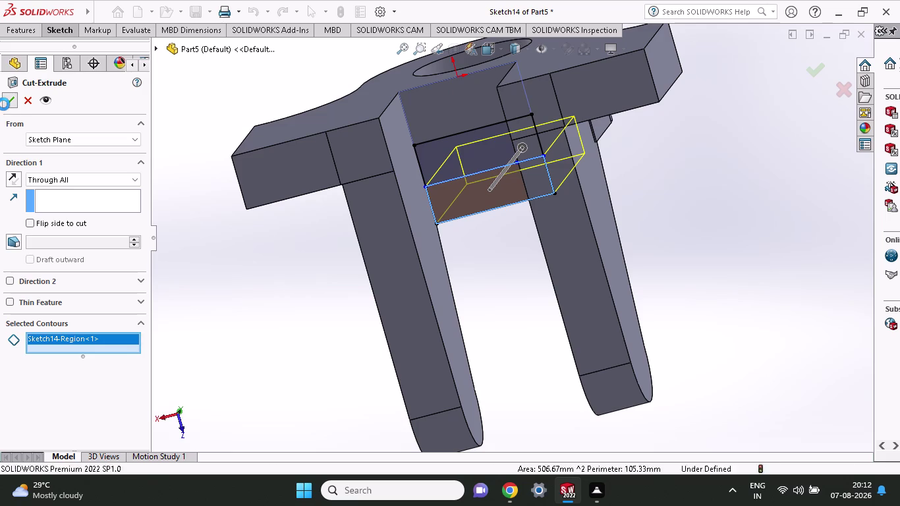
middle_drag(716, 142, 613, 225)
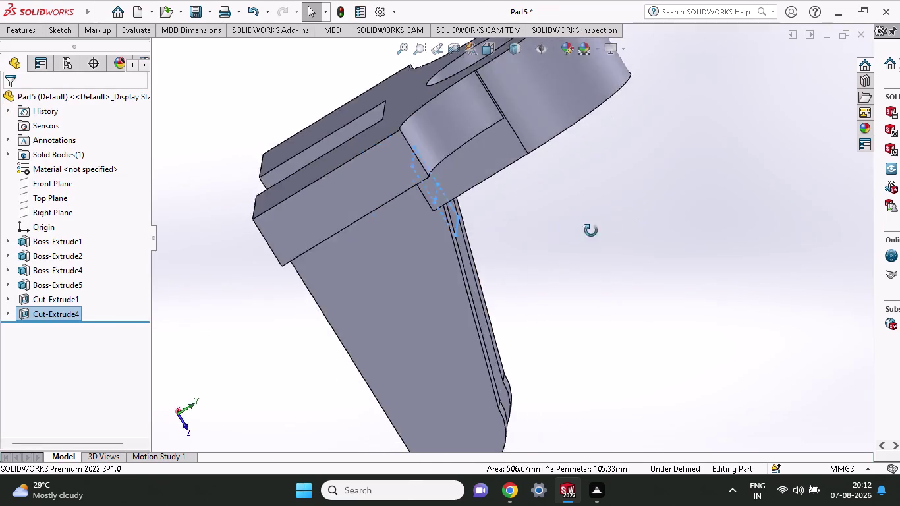
Orbit and zoom to inspect Cut-Extrude4 between the arms.
middle_drag(613, 225, 538, 168)
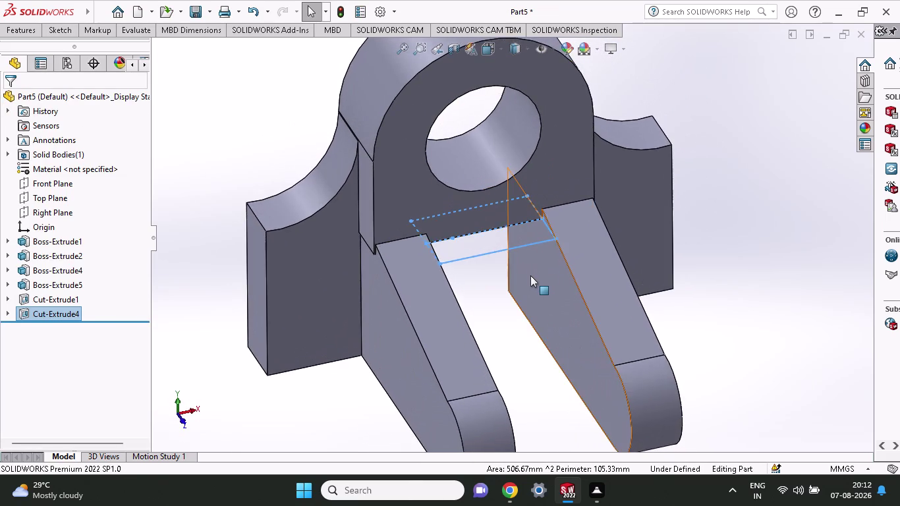
scroll(up, 3)
middle_drag(509, 339, 520, 341)
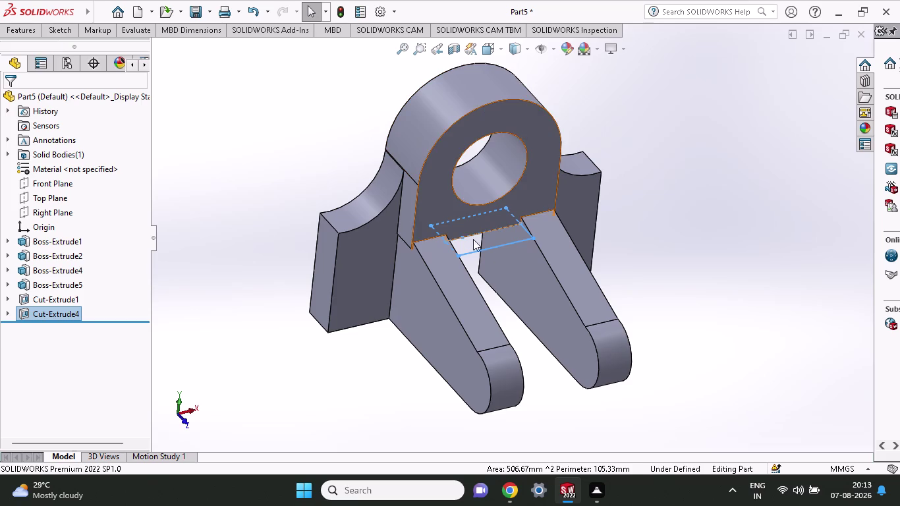
click(633, 248)
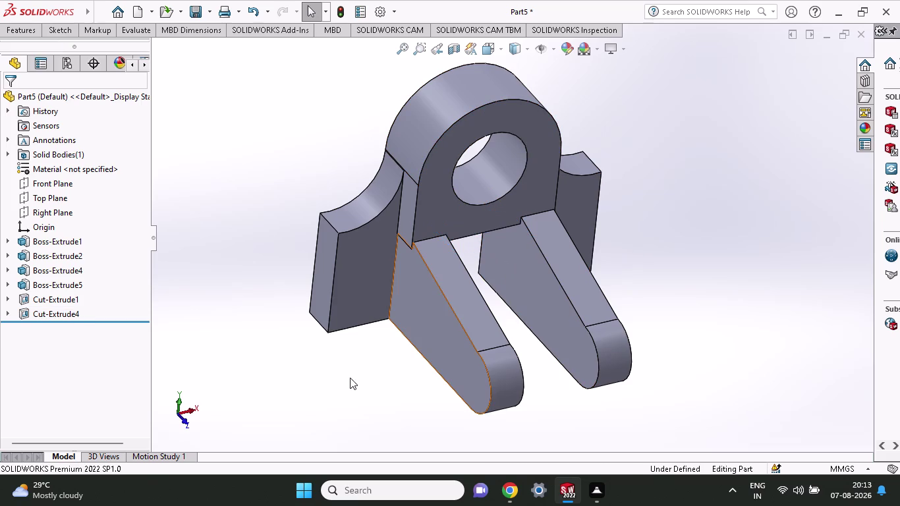
Start a new sketch with the Rectangle tool.
click(53, 41)
click(54, 31)
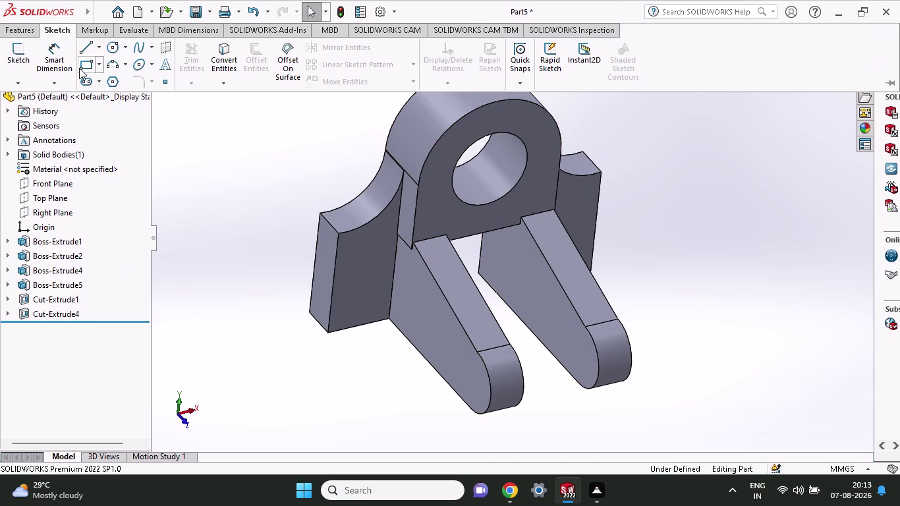
click(112, 45)
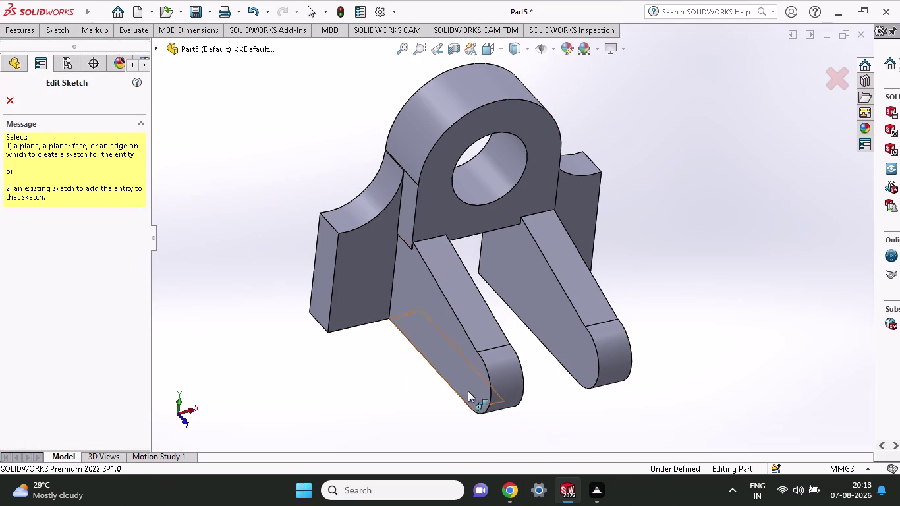
Draw a circle on the left arm's face, centred on its rounded end.
click(470, 383)
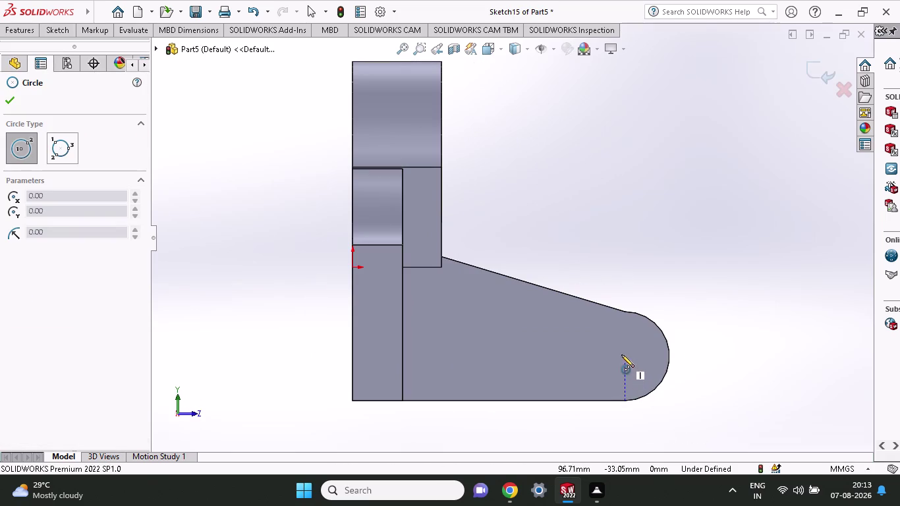
click(622, 357)
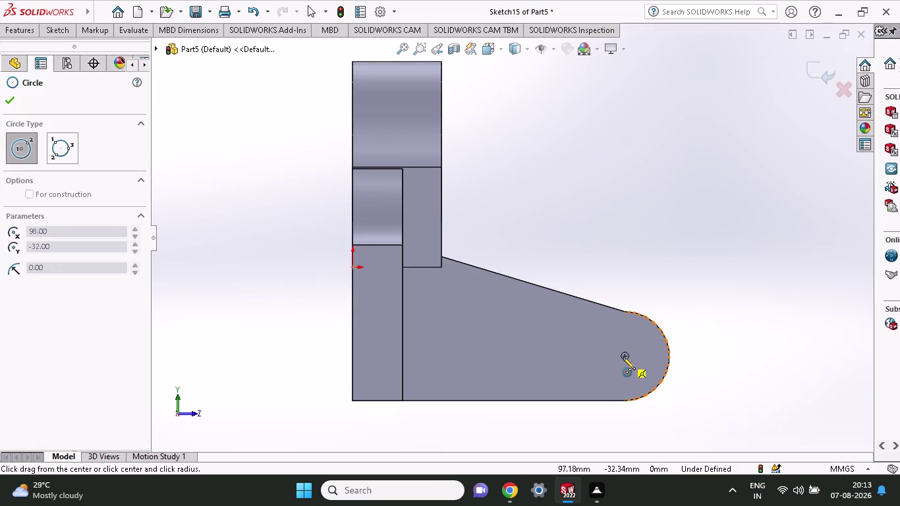
click(631, 373)
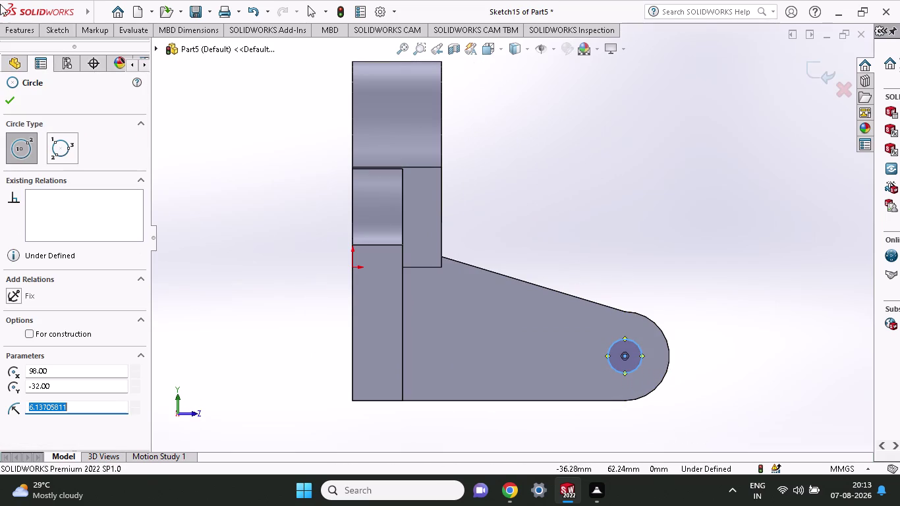
click(26, 32)
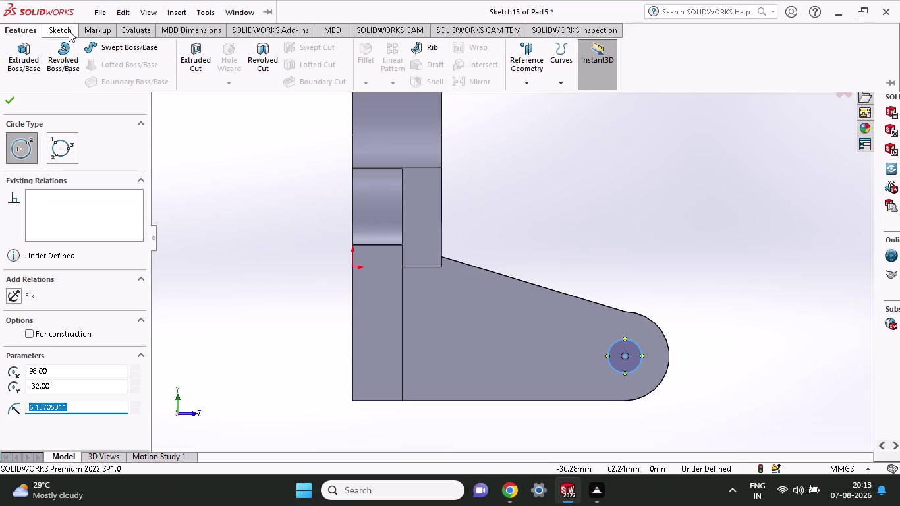
click(68, 30)
click(57, 58)
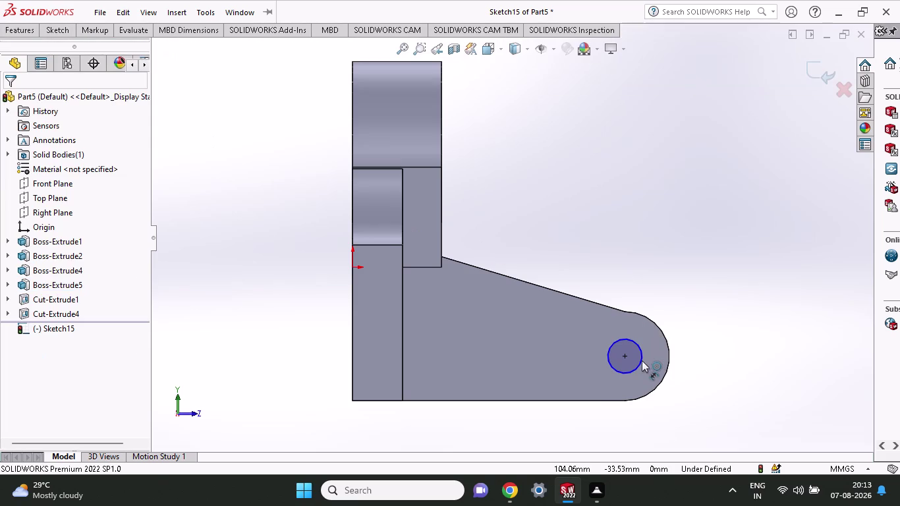
Dimension the circle to 16 mm diameter and start a cut from it.
click(642, 361)
click(785, 271)
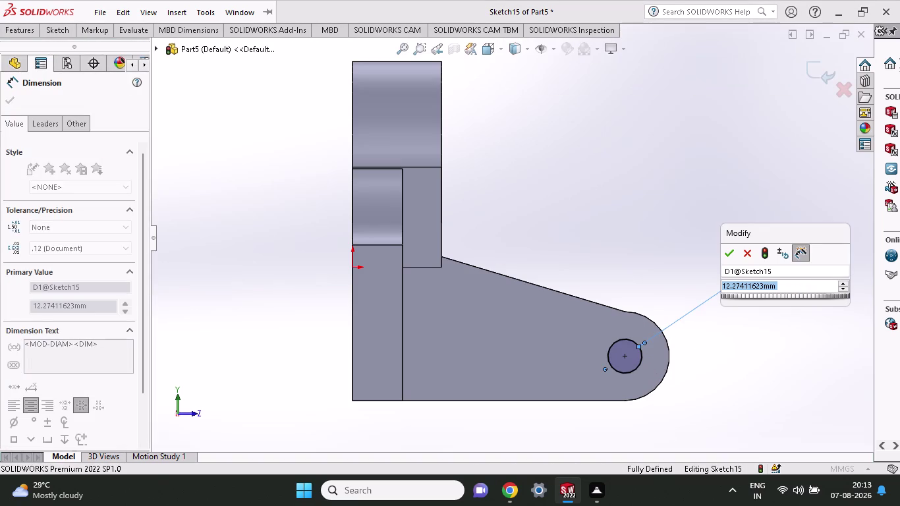
key(2)
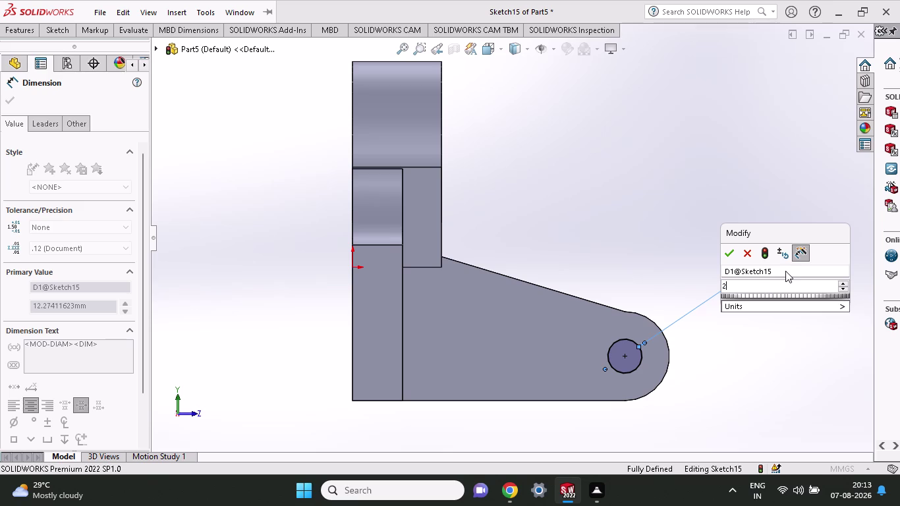
key(BackSpace)
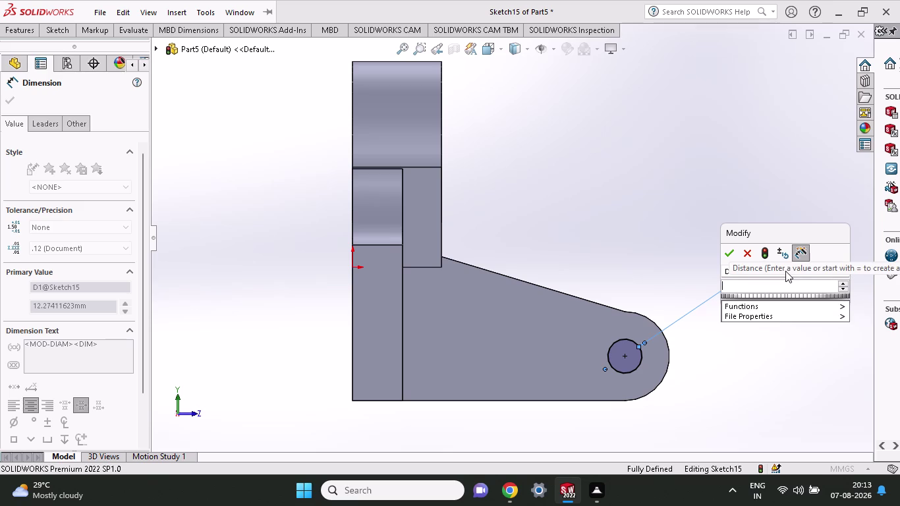
text(16)
key(Return)
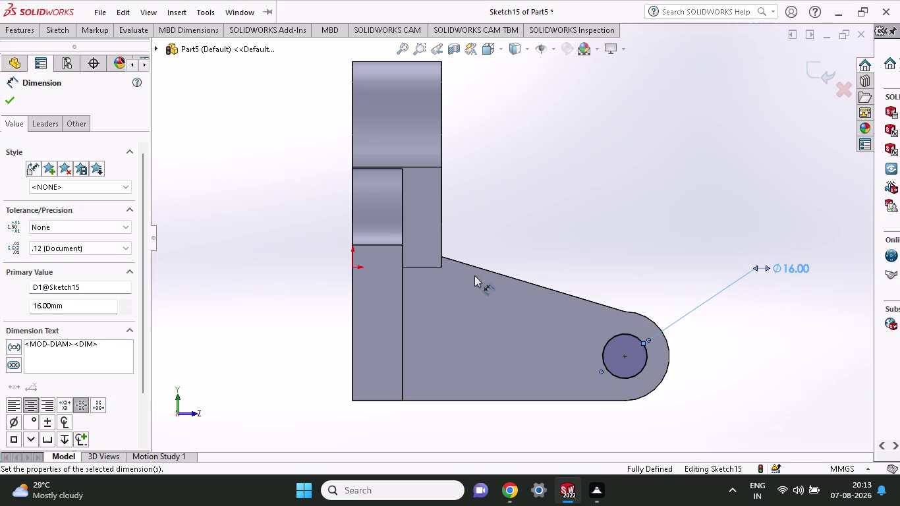
click(25, 32)
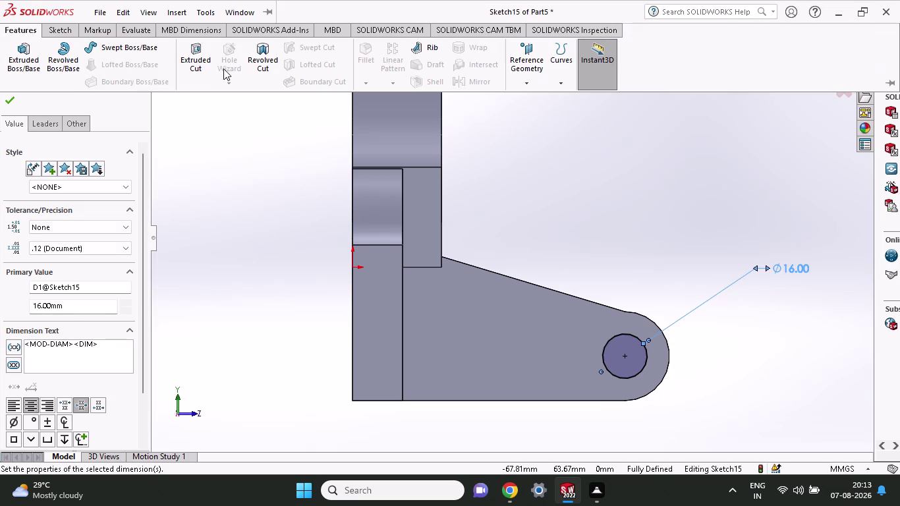
click(205, 61)
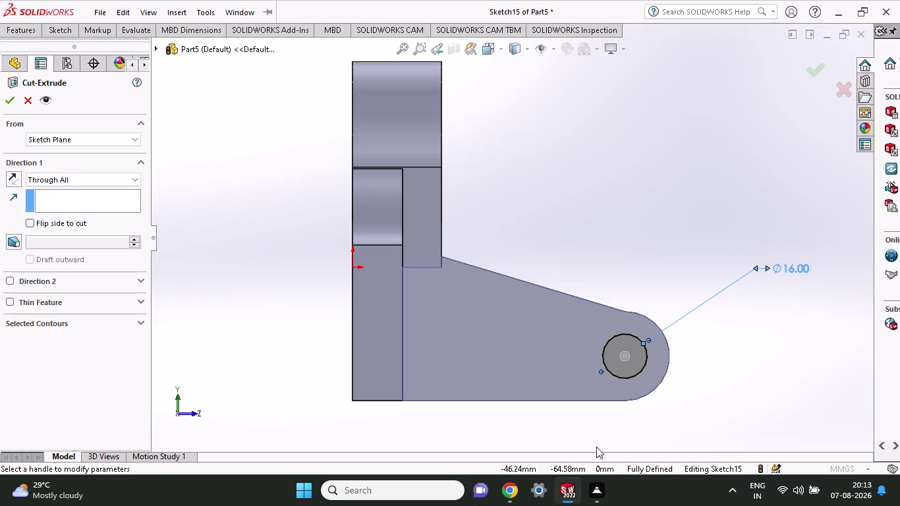
Accept Cut-Extrude5 through all, then orbit to inspect both prong holes and the flange face.
click(634, 361)
middle_drag(736, 360, 708, 408)
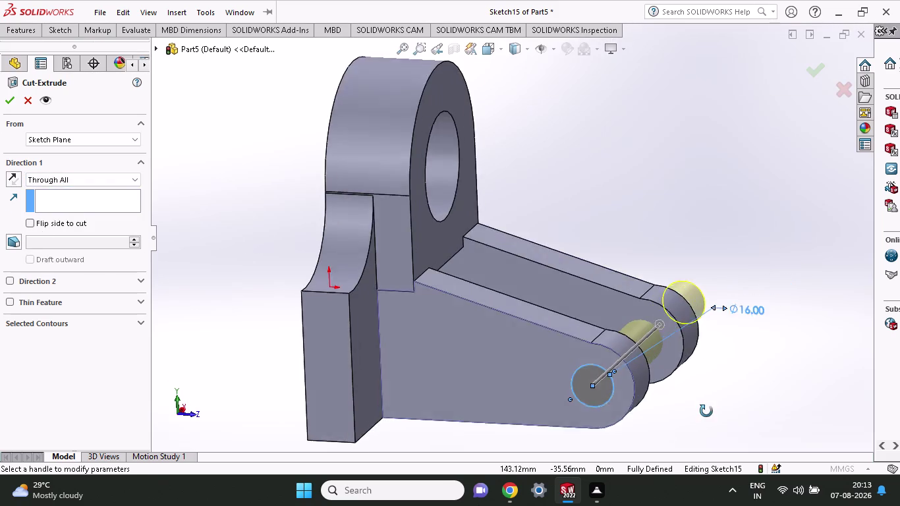
middle_drag(708, 408, 706, 413)
scroll(down, 3)
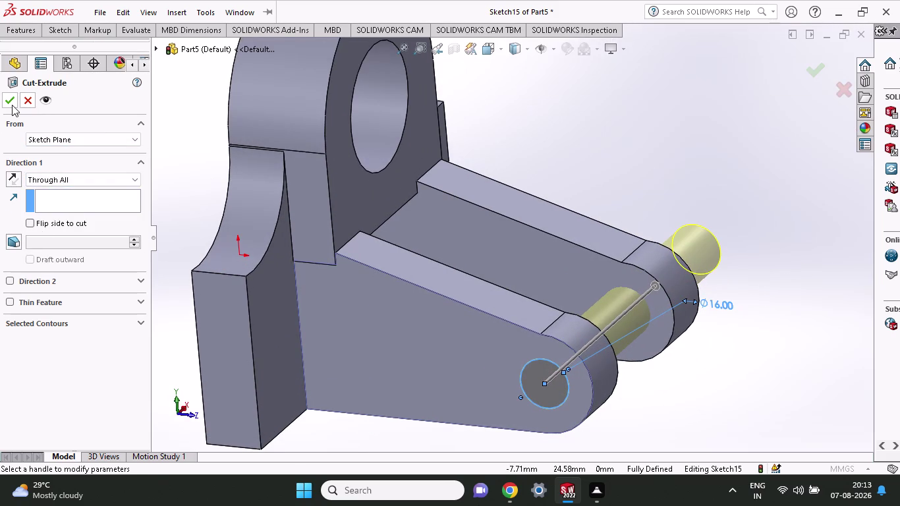
click(12, 104)
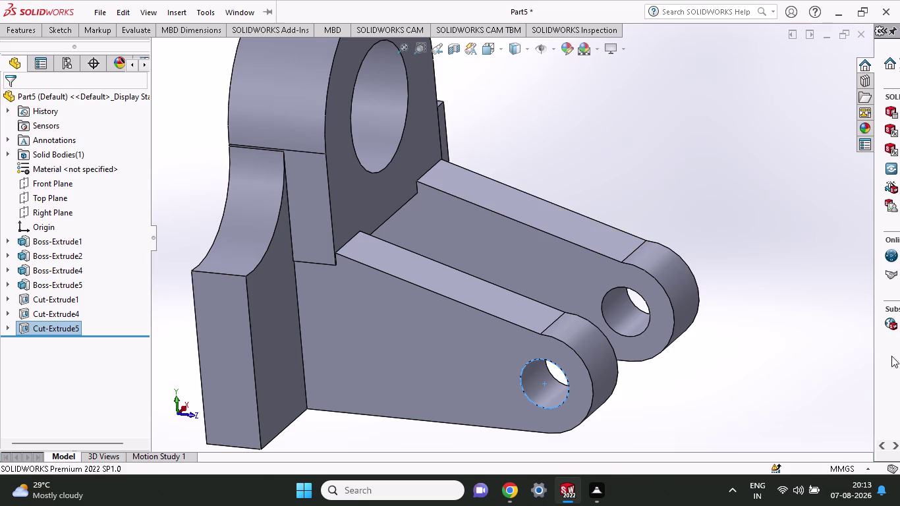
scroll(up, 3)
middle_drag(685, 339, 544, 415)
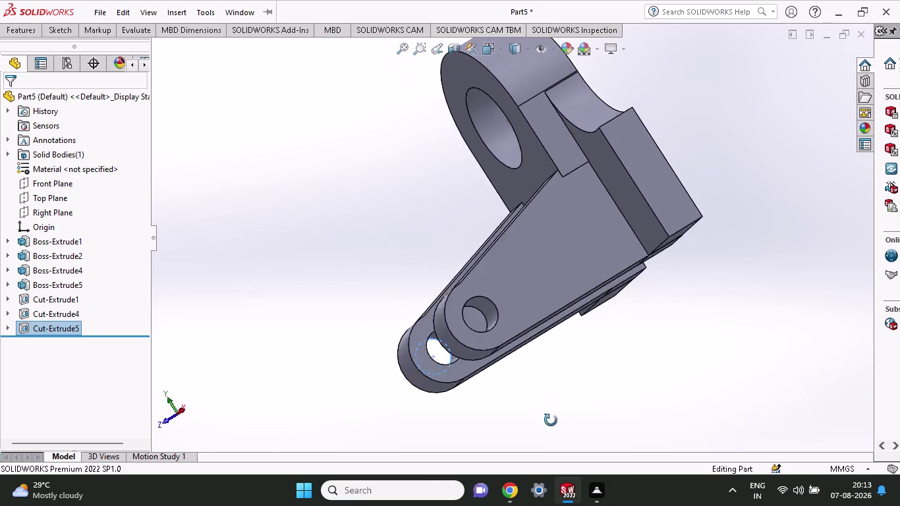
middle_drag(543, 415, 613, 344)
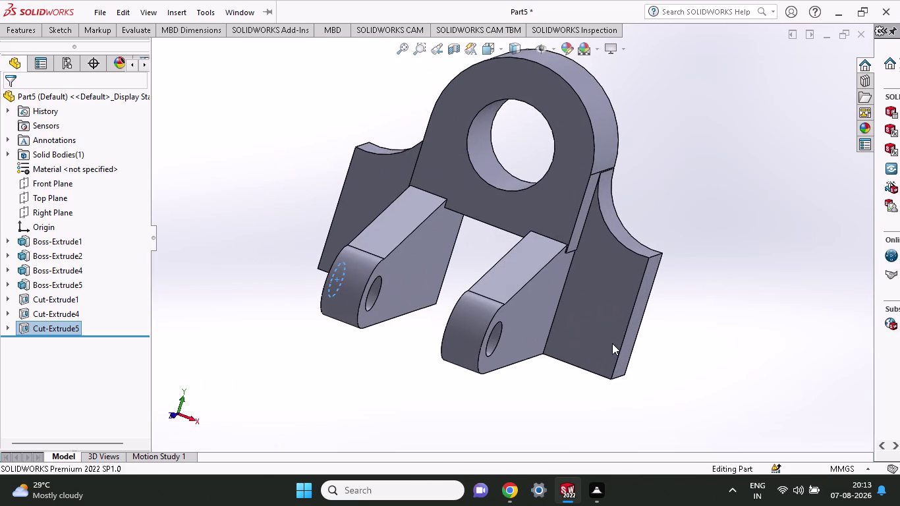
middle_drag(609, 417, 662, 425)
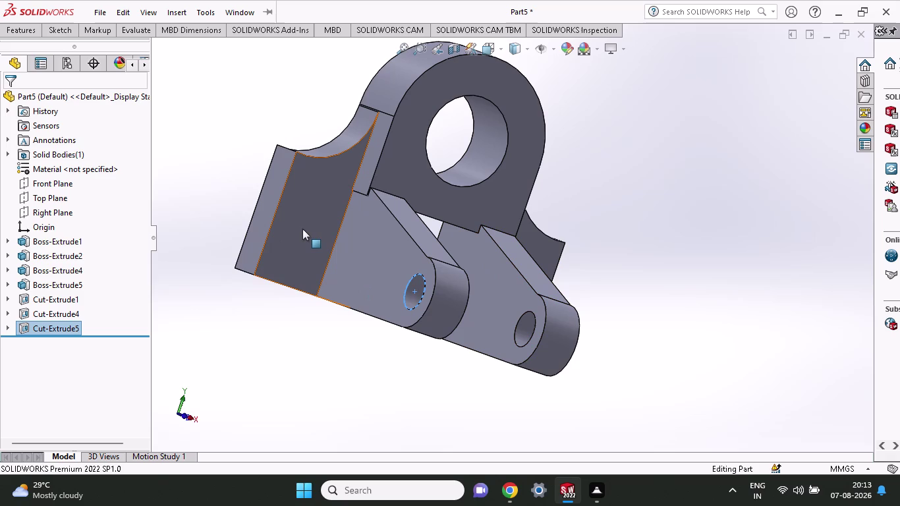
Start a sketch on the flat flange face and draw two circles on the left flange.
click(68, 28)
click(112, 49)
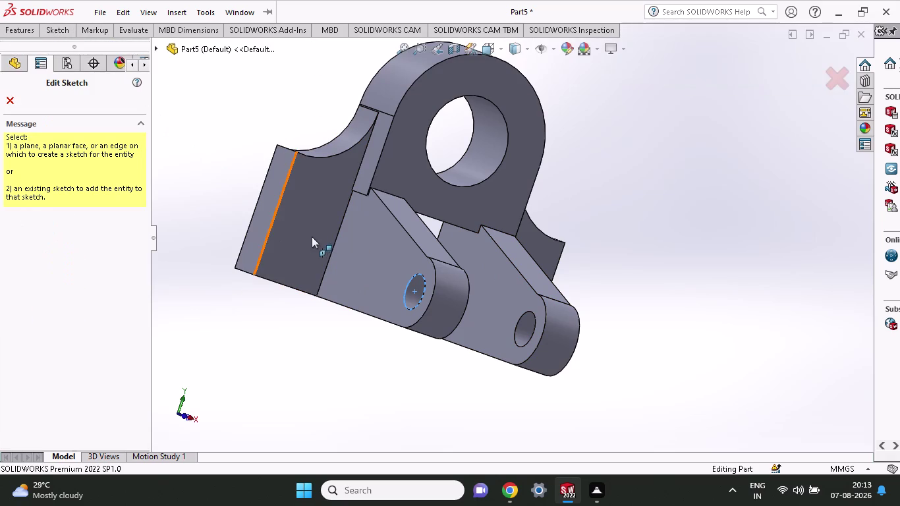
click(316, 239)
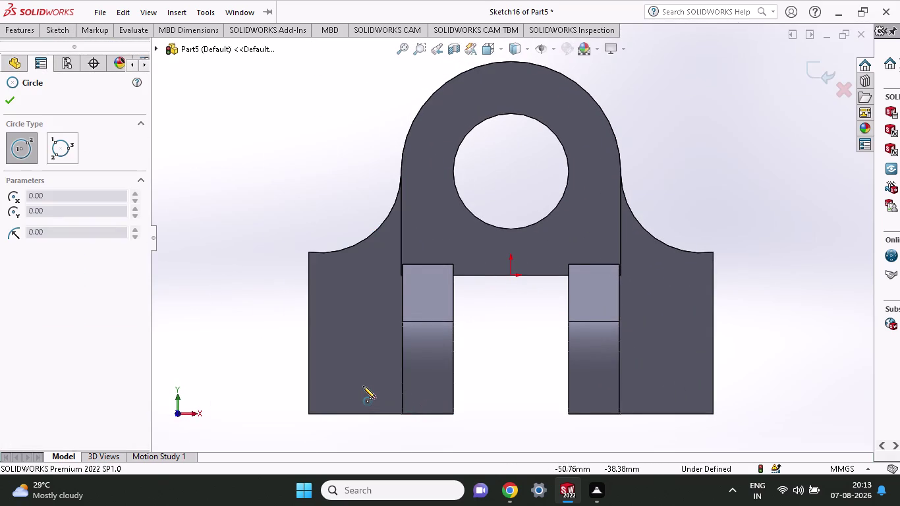
click(349, 284)
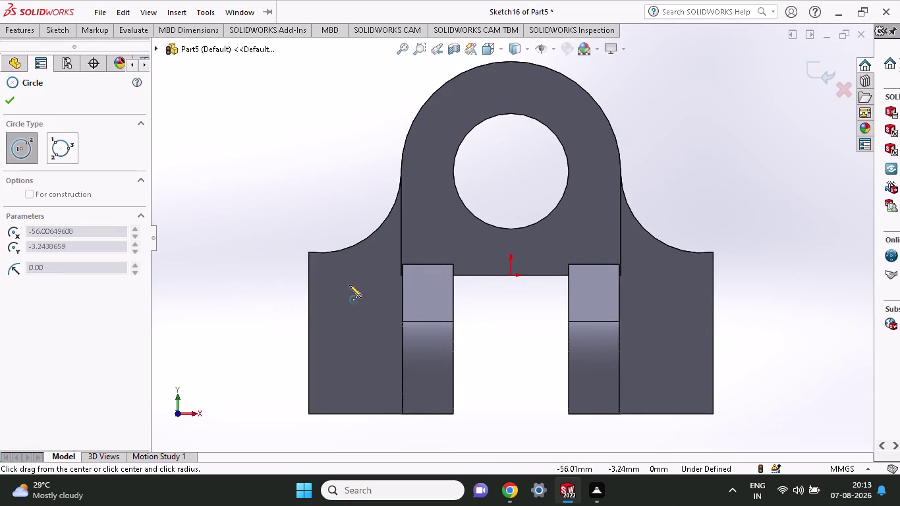
click(359, 302)
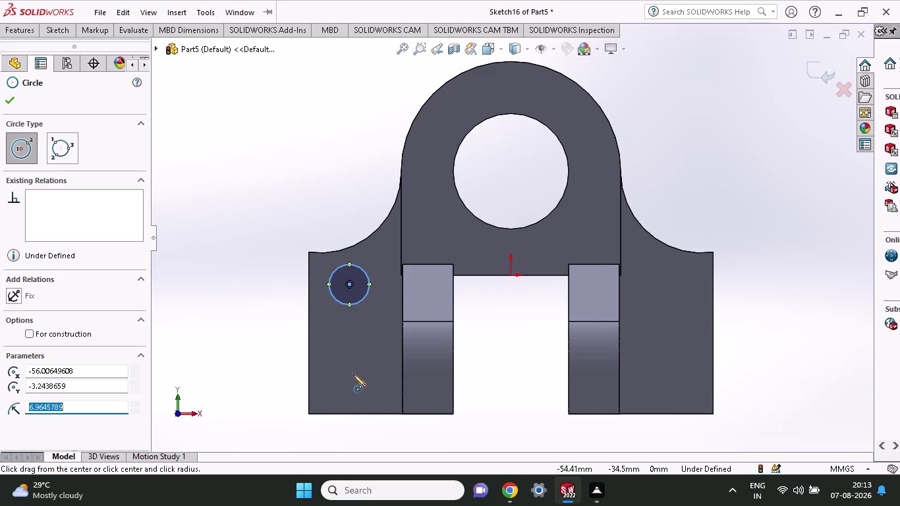
click(352, 363)
click(364, 381)
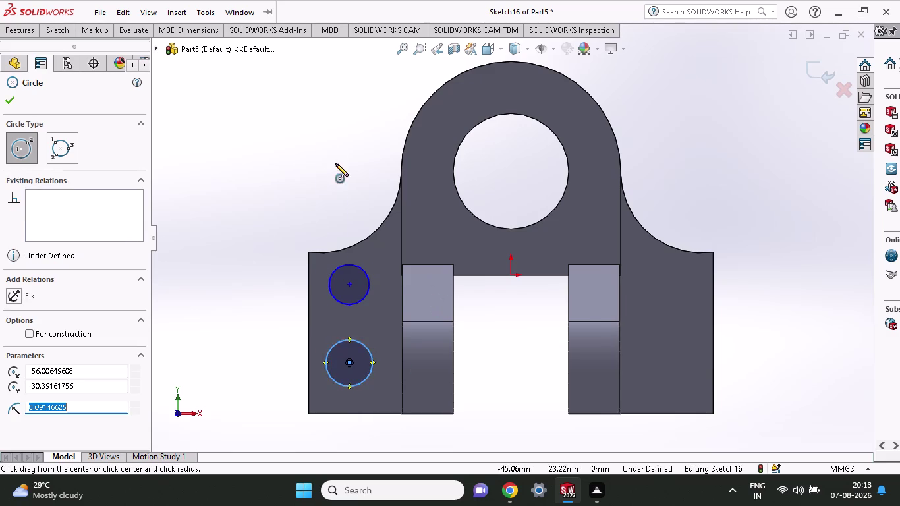
Draw two circles on the right flange, then select the upper-left circle's centre.
click(664, 283)
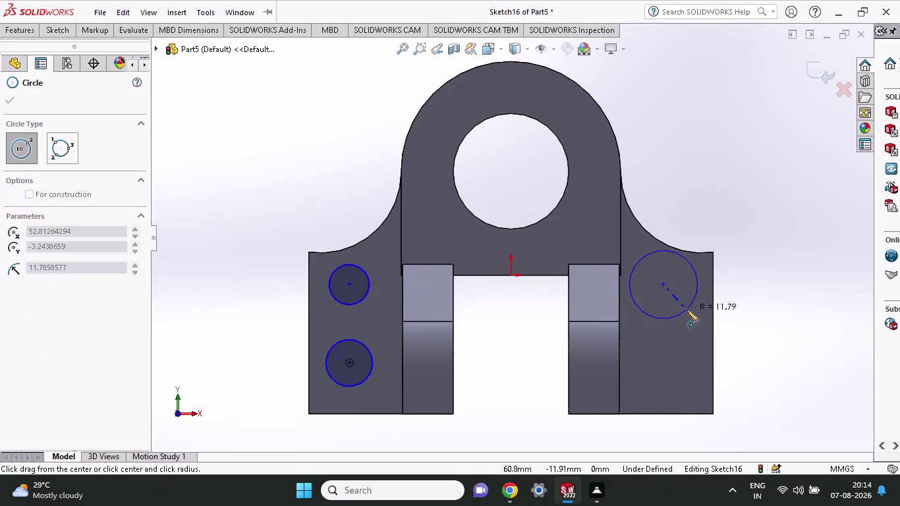
click(676, 304)
drag(669, 373, 673, 383)
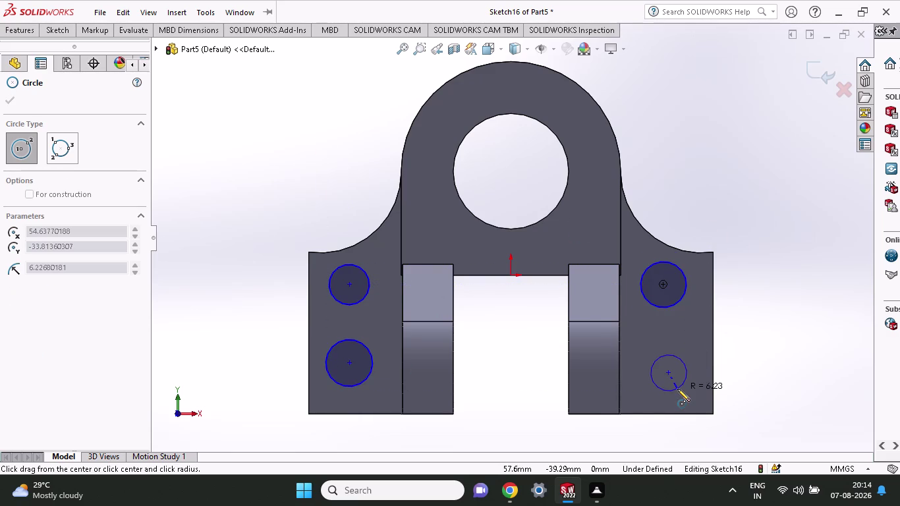
click(680, 392)
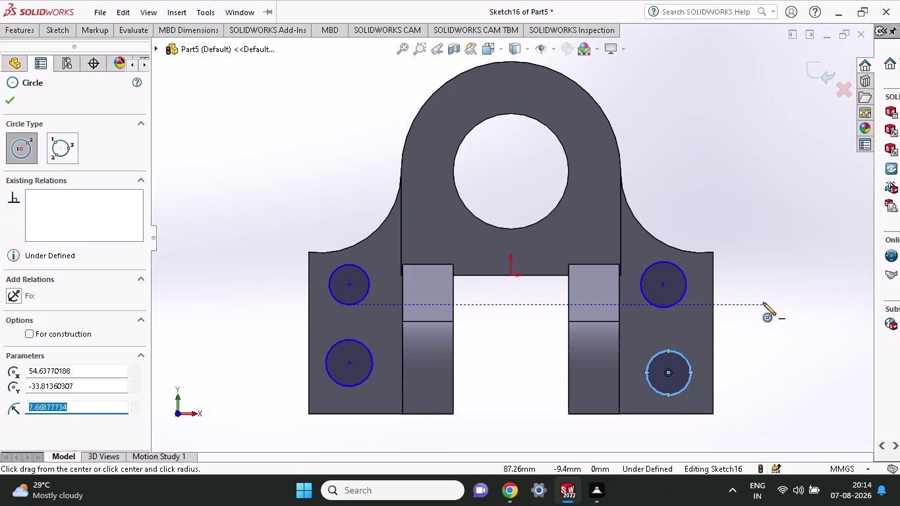
key(Escape)
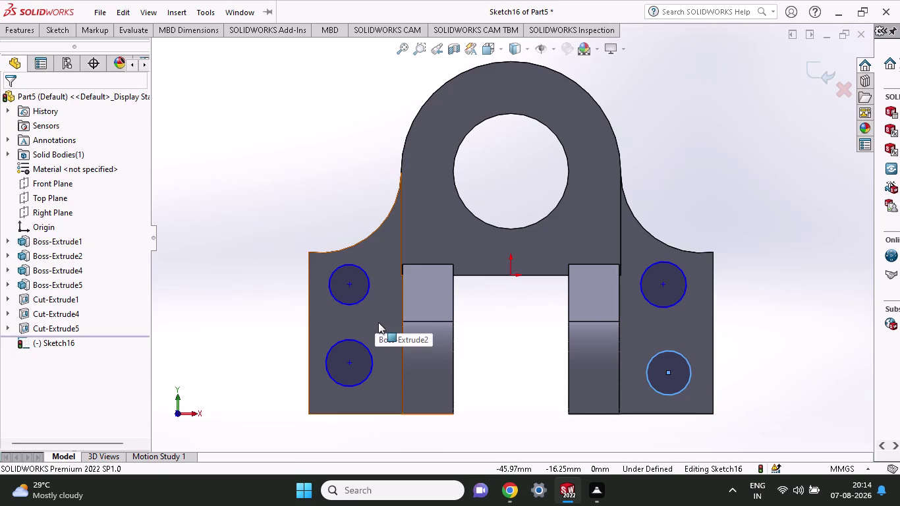
click(65, 37)
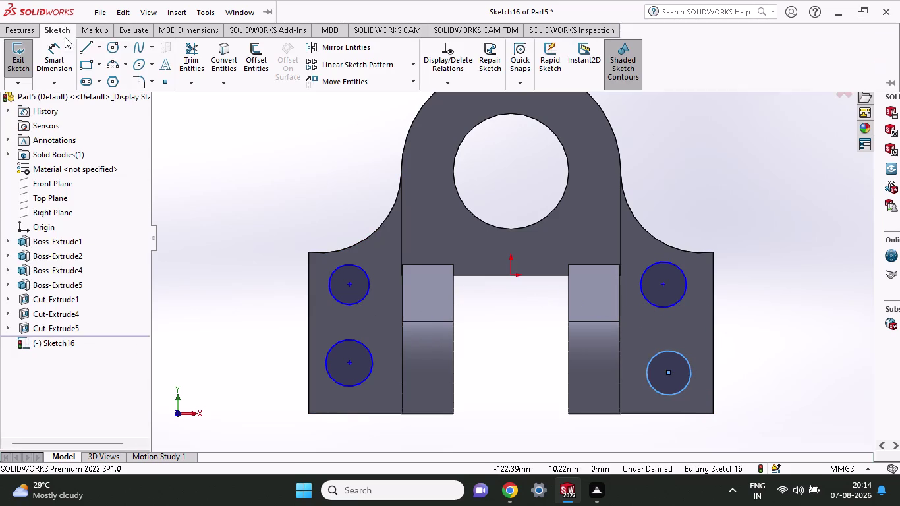
click(64, 56)
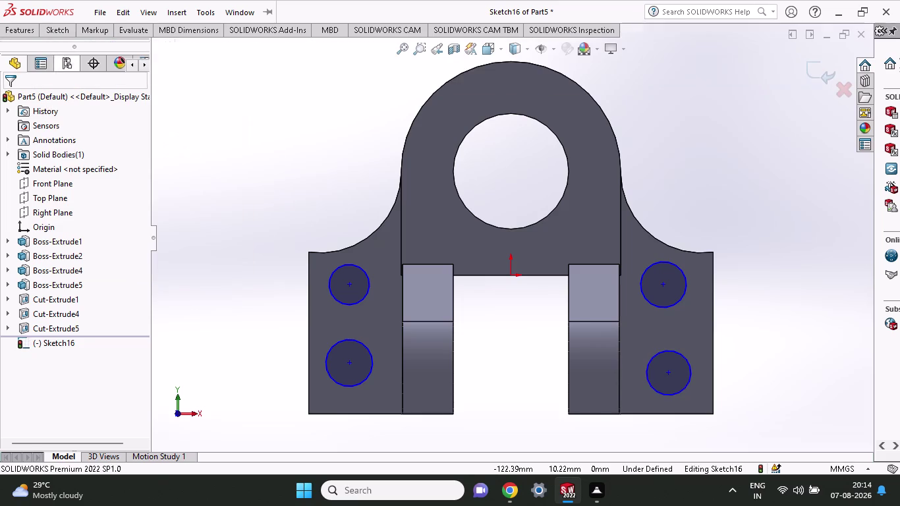
click(346, 284)
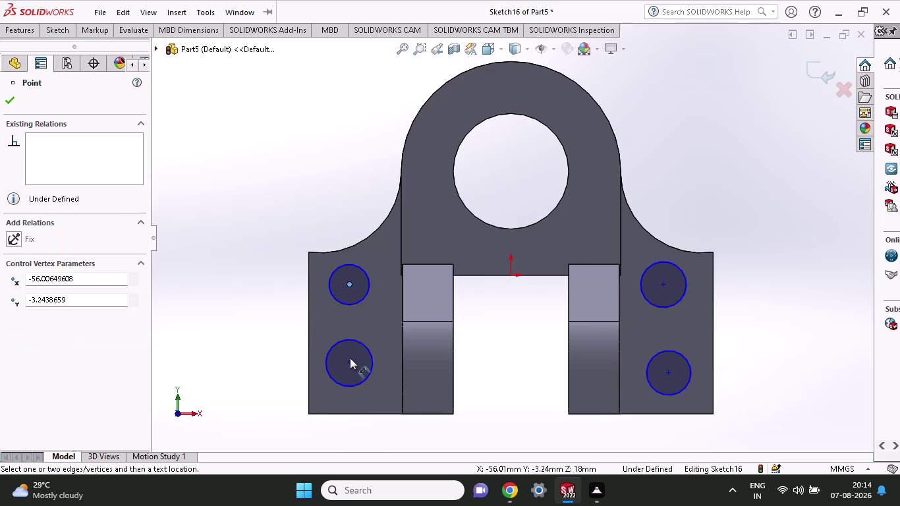
Give the upper-left mounting hole circle a 16 mm diameter dimension.
key(grave)
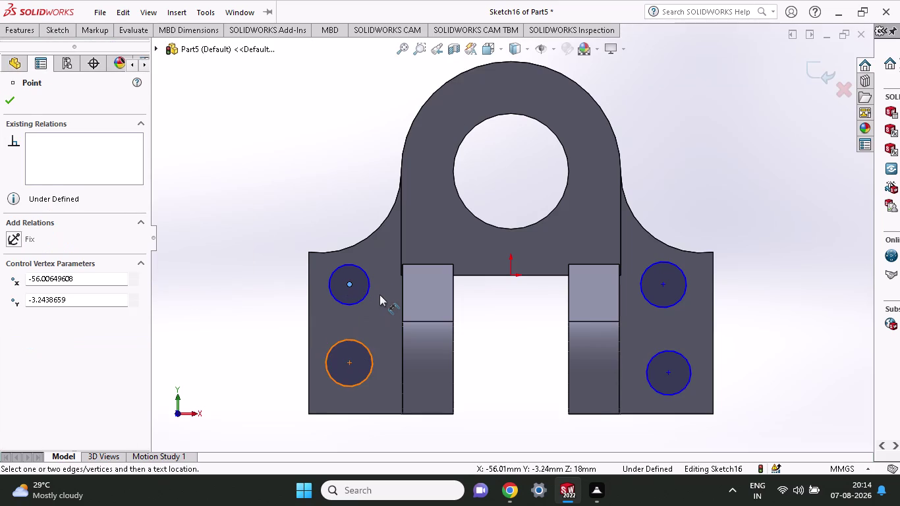
key(Escape)
click(364, 299)
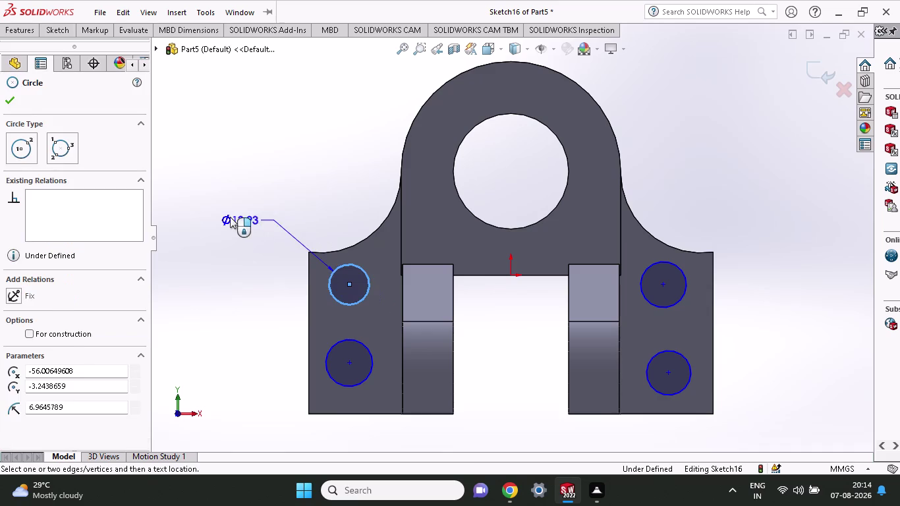
click(226, 216)
text(16)
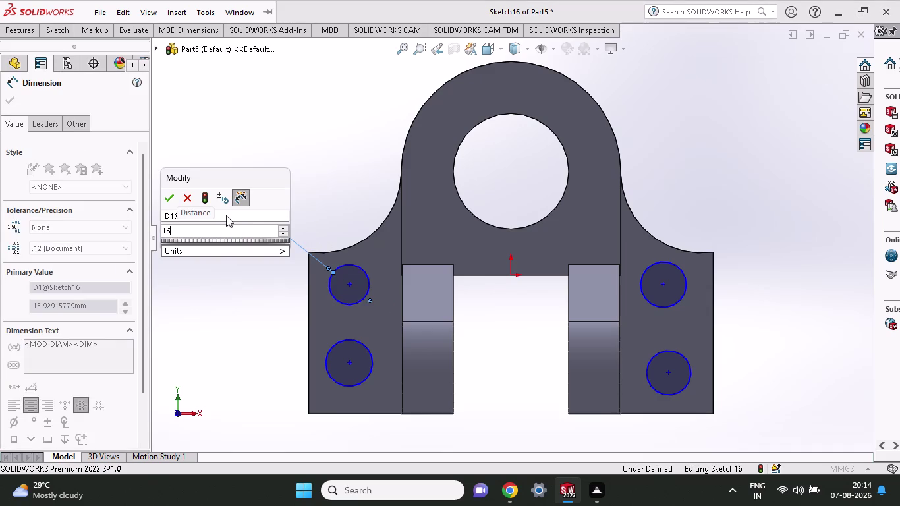
click(170, 197)
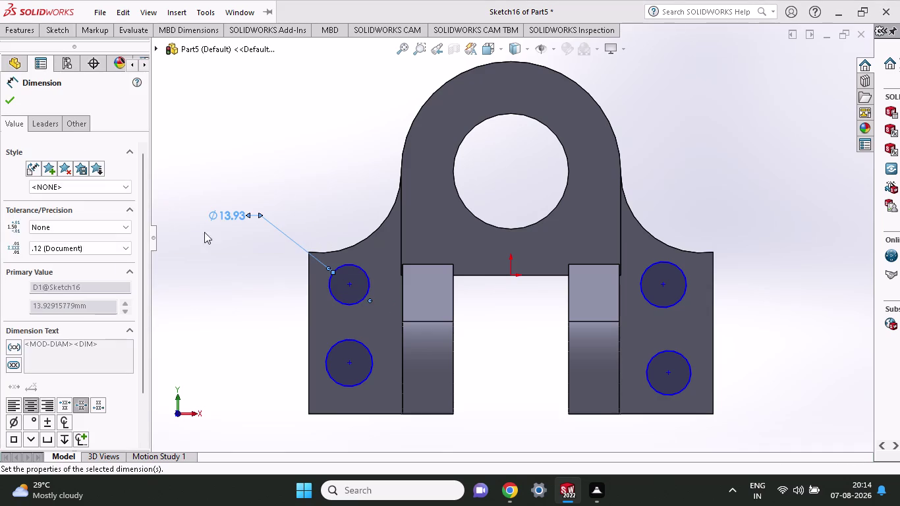
click(362, 306)
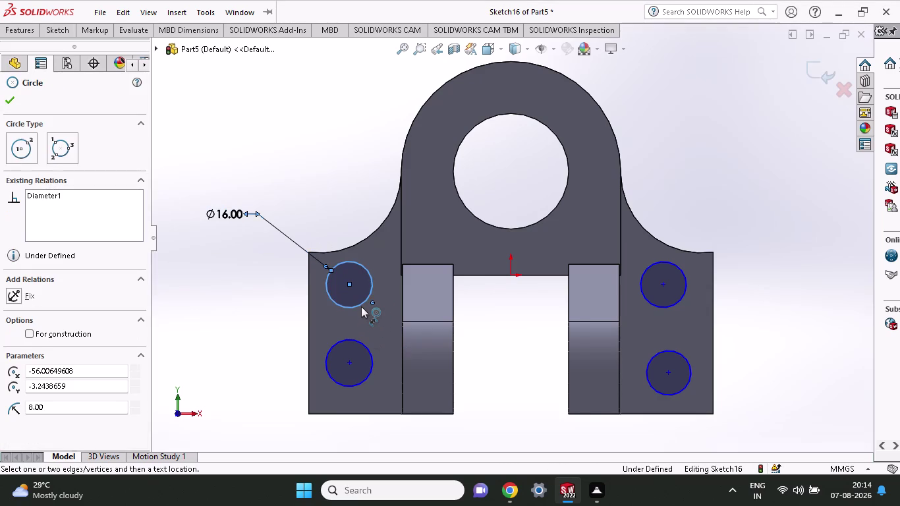
key(Escape)
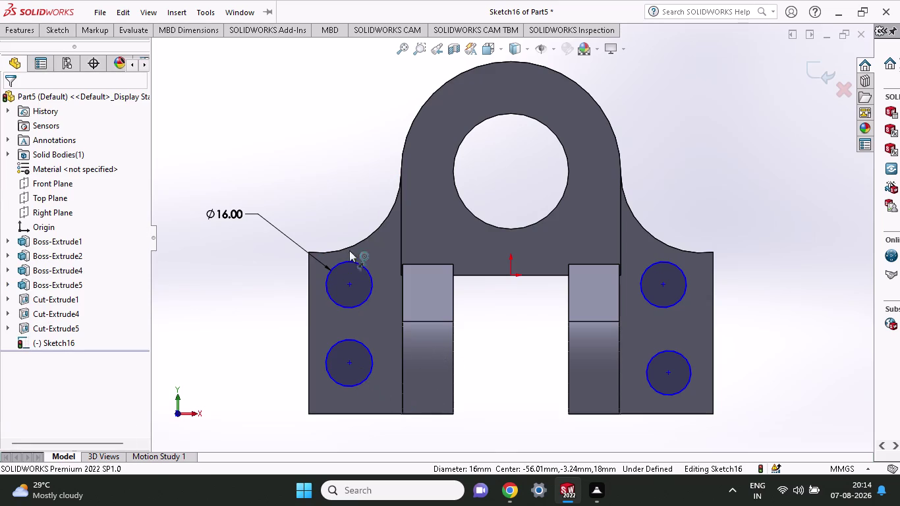
key(Escape)
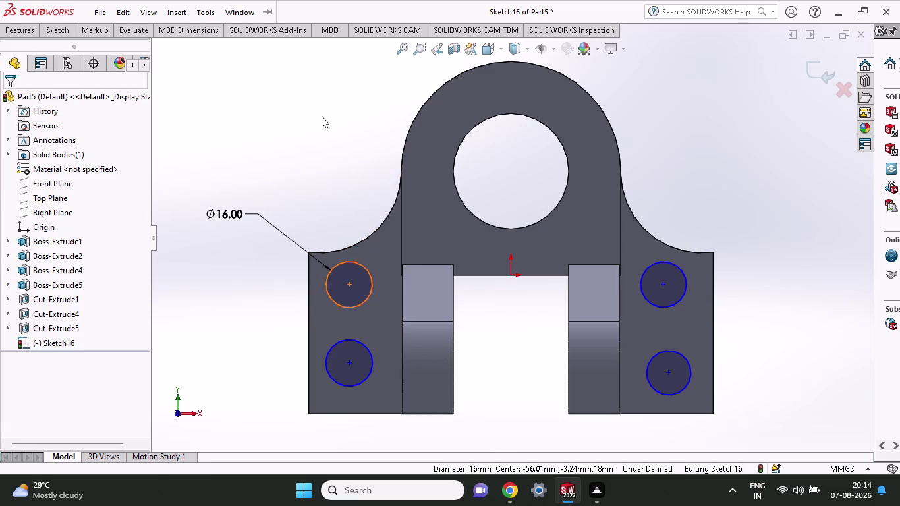
key(Escape)
click(366, 300)
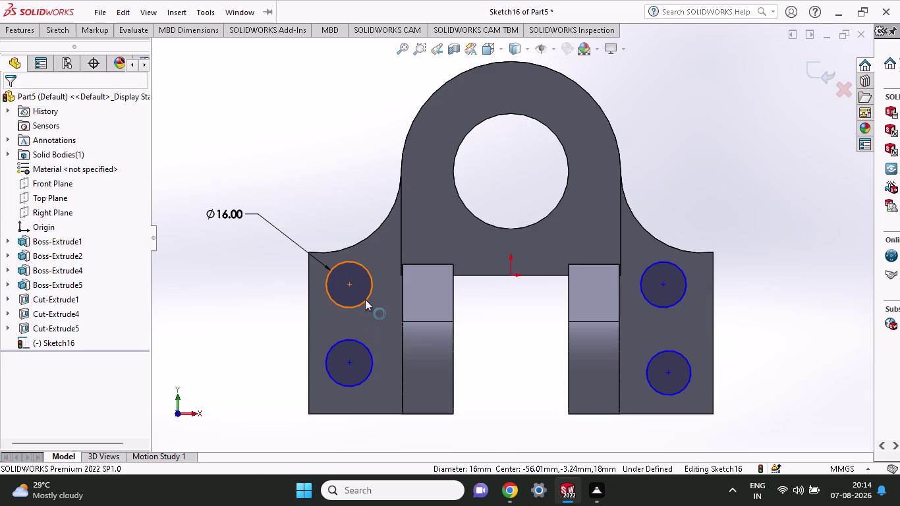
Apply an Equal relation to the four Sketch16 hole circles so they share one size.
click(375, 362)
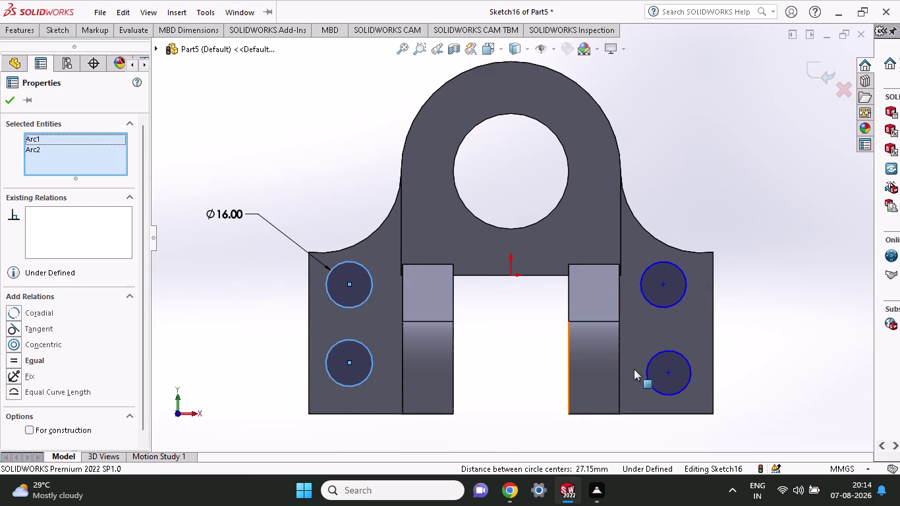
click(663, 392)
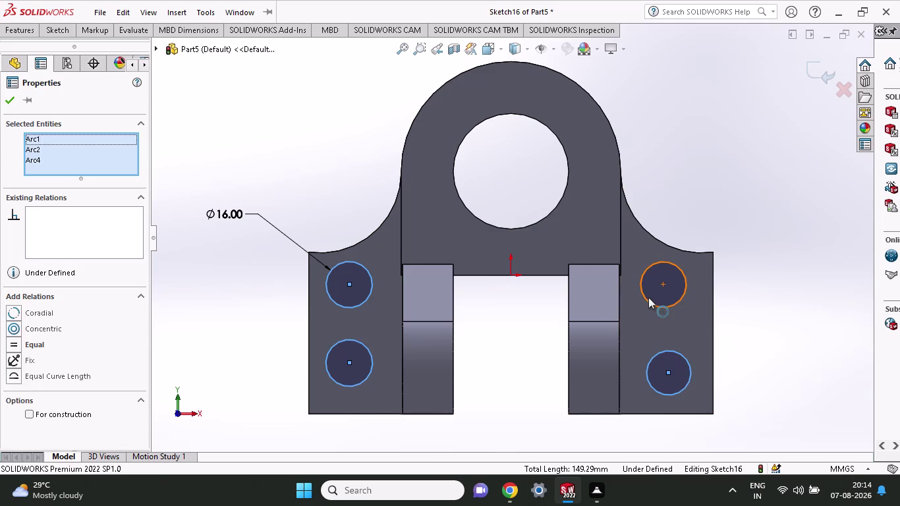
click(648, 297)
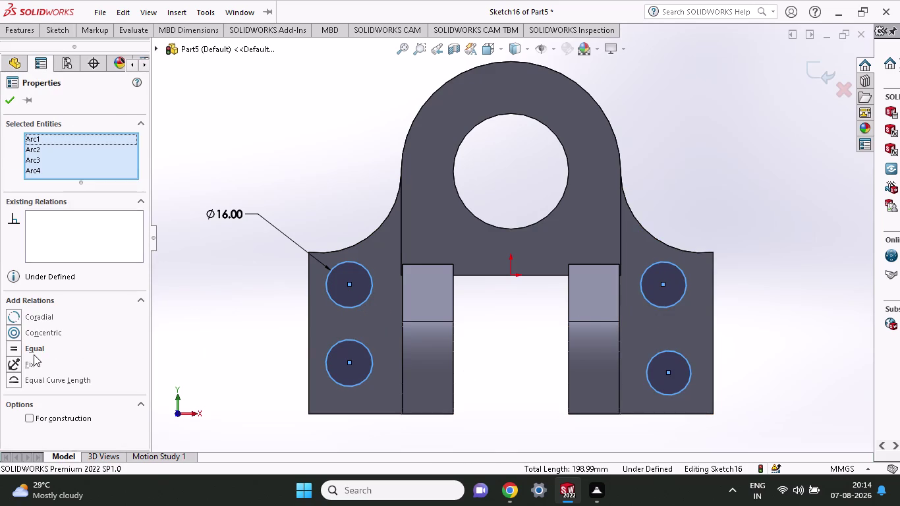
click(34, 350)
click(34, 350)
triple_click(34, 350)
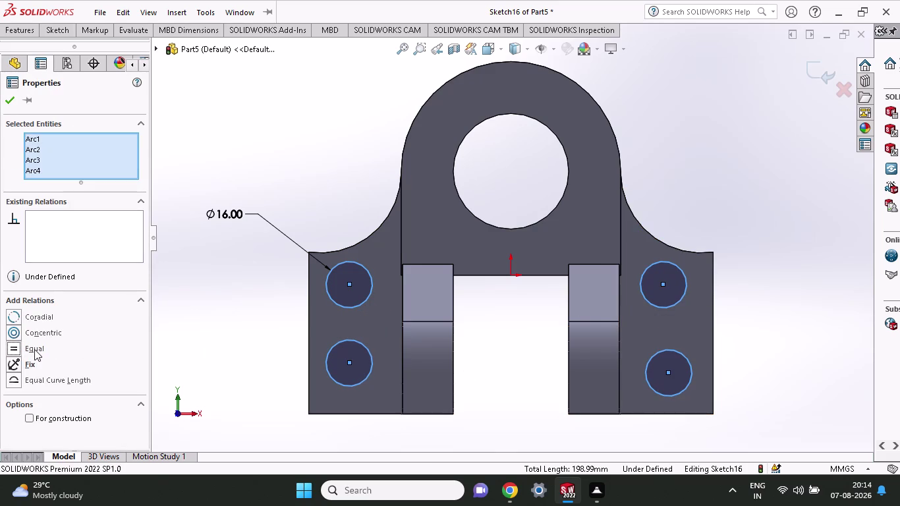
click(11, 97)
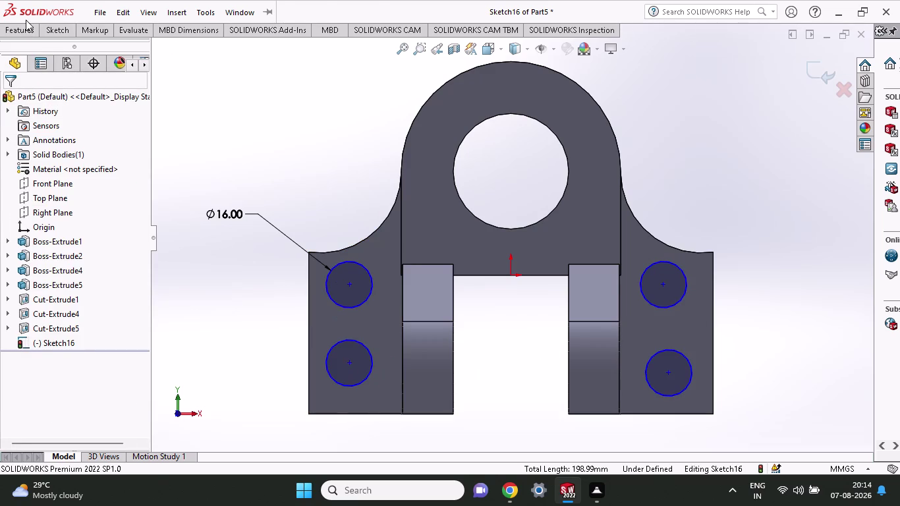
click(45, 31)
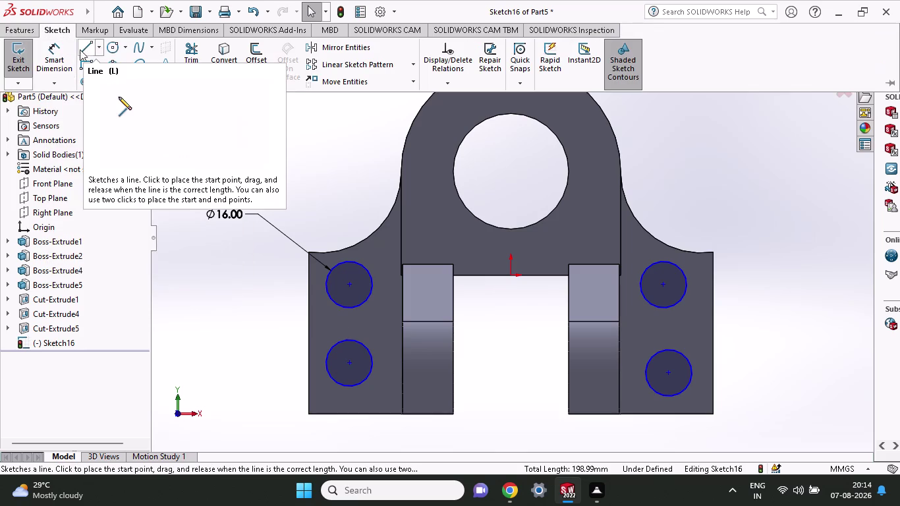
Dimension the upper-left hole centre 14 mm below the bracket's top edge.
click(72, 51)
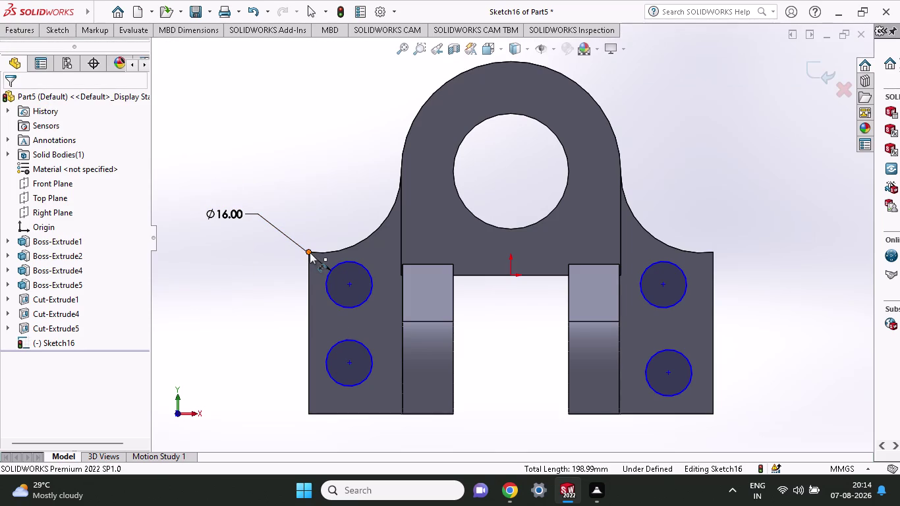
click(308, 252)
click(348, 286)
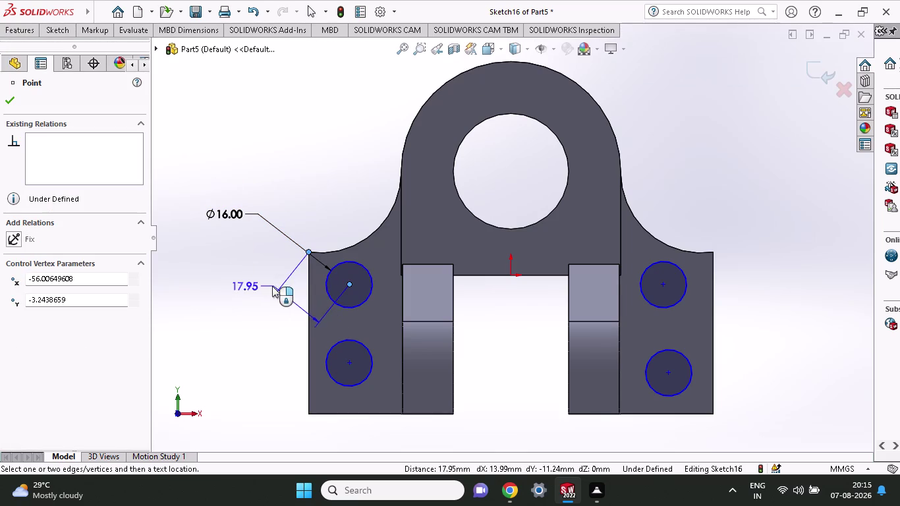
click(231, 255)
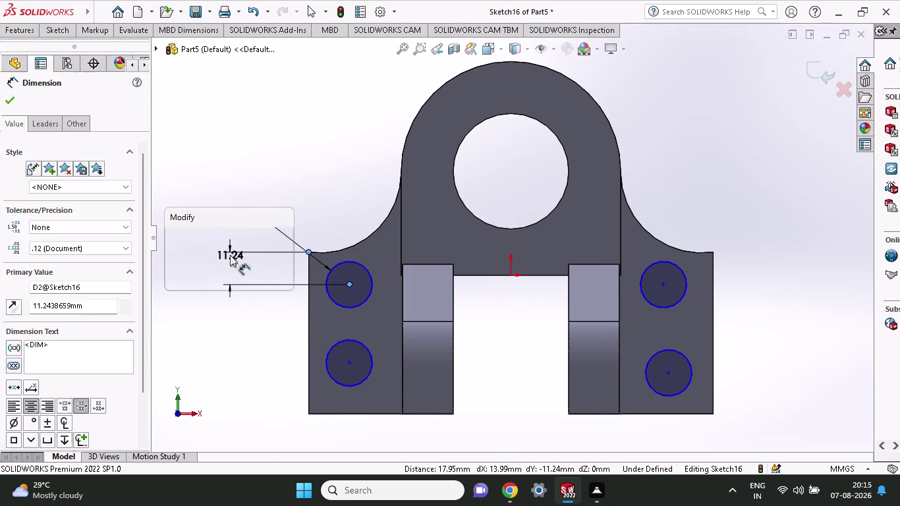
text(14)
click(171, 238)
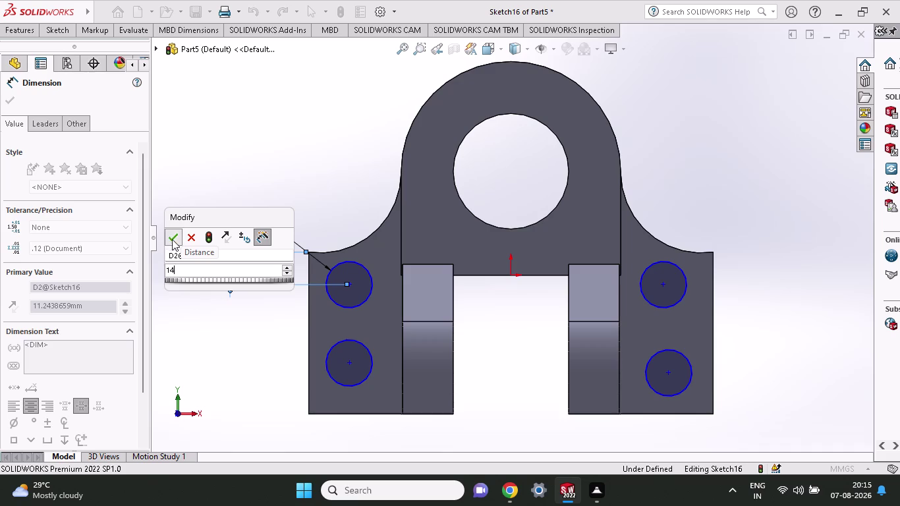
Dimension the upper-right hole centre 14 mm below the top-right edge.
click(665, 284)
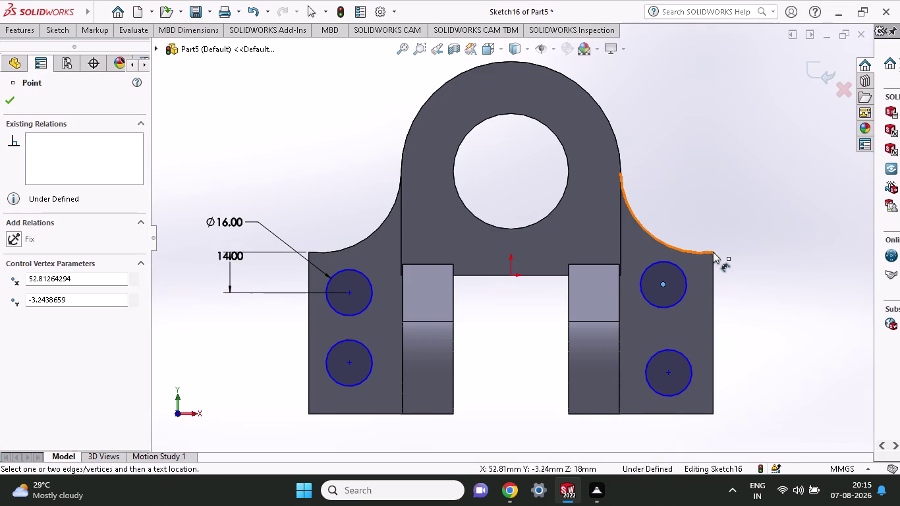
click(714, 252)
click(763, 265)
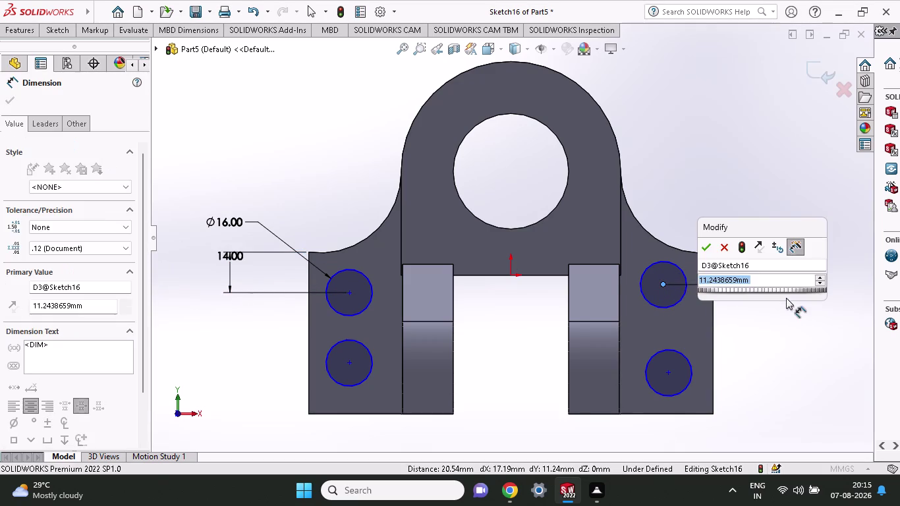
text(14)
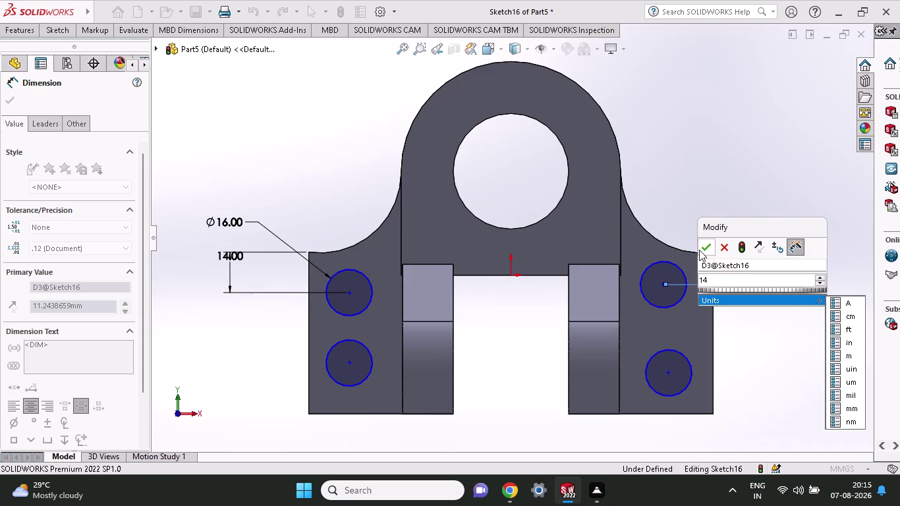
click(700, 249)
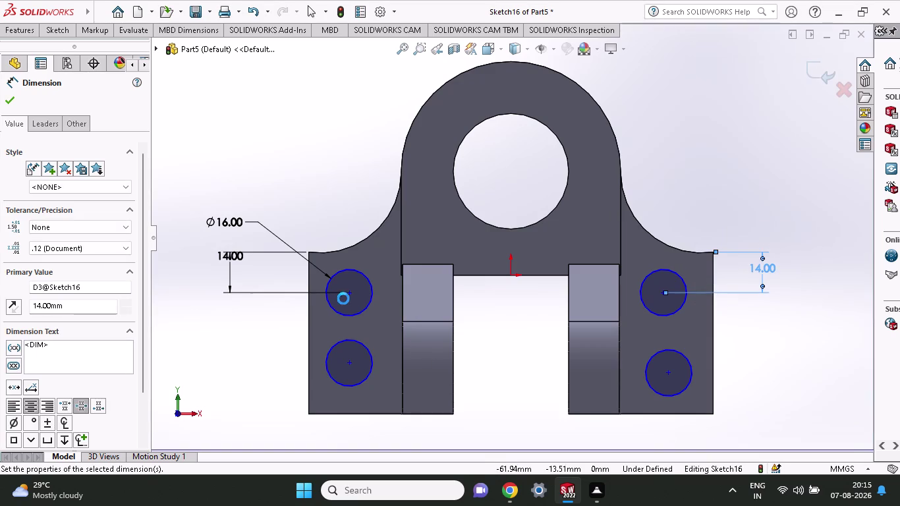
Space the upper-left and lower-left hole centres 28 mm apart vertically.
click(349, 295)
click(350, 361)
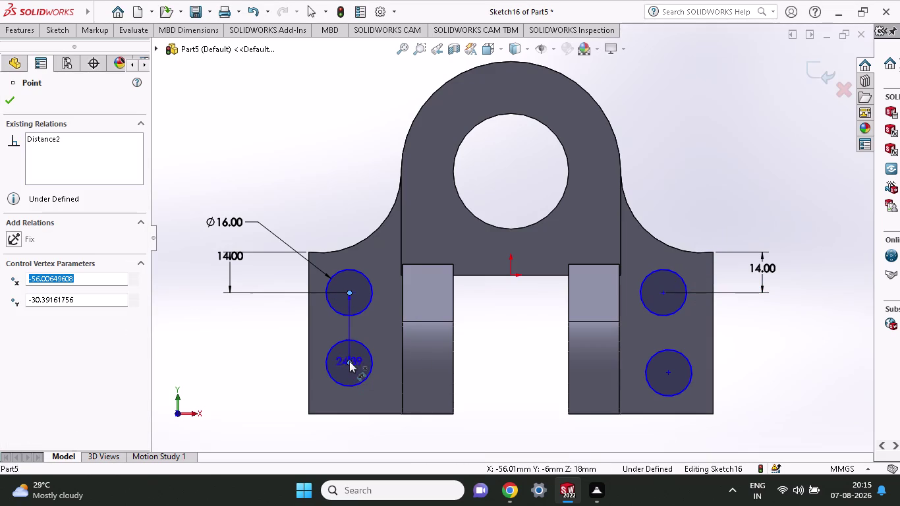
click(267, 360)
text(2)
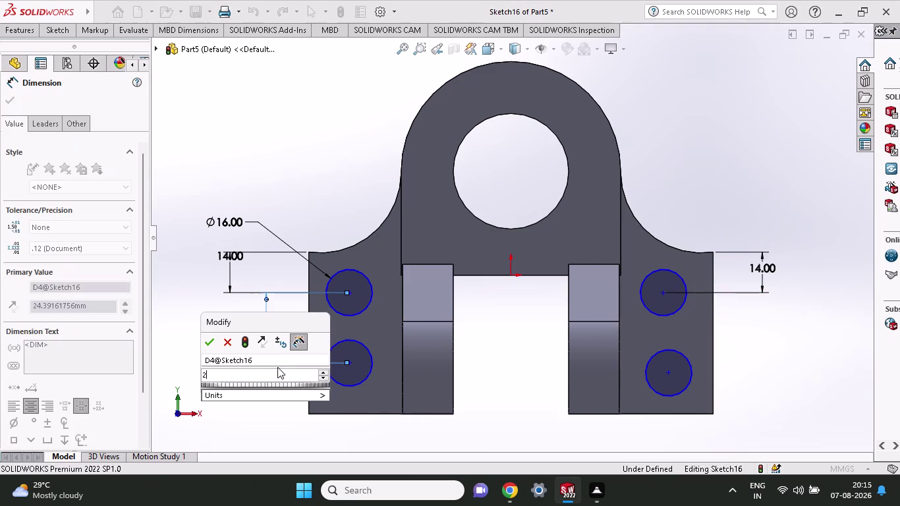
text(8)
click(208, 341)
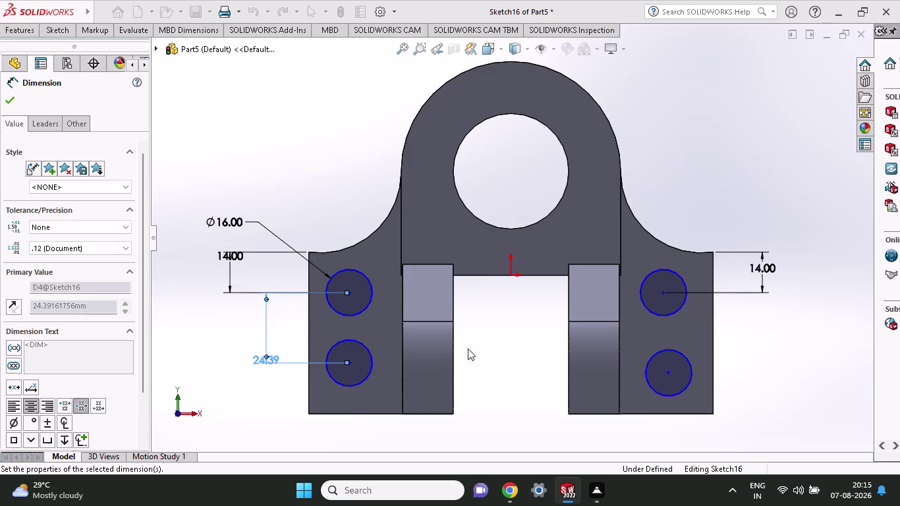
click(668, 373)
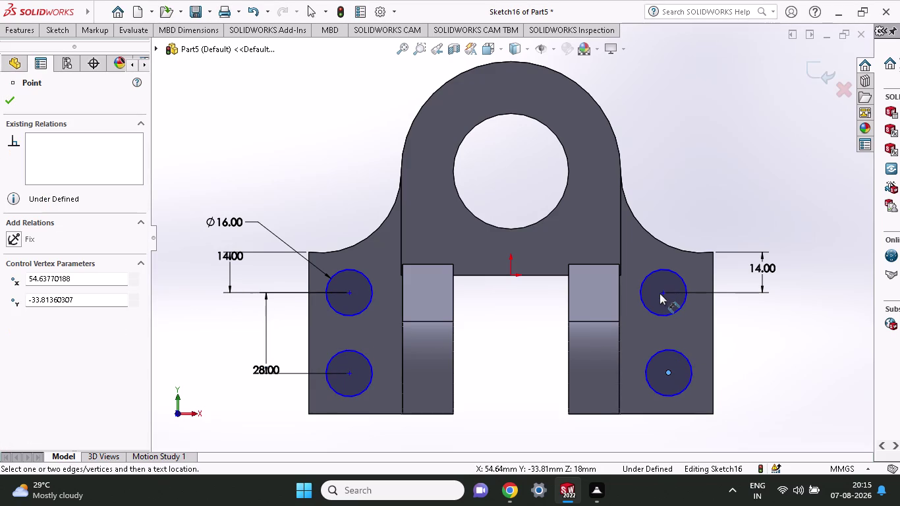
Dimension the right-hand hole centres 28 mm apart.
click(661, 294)
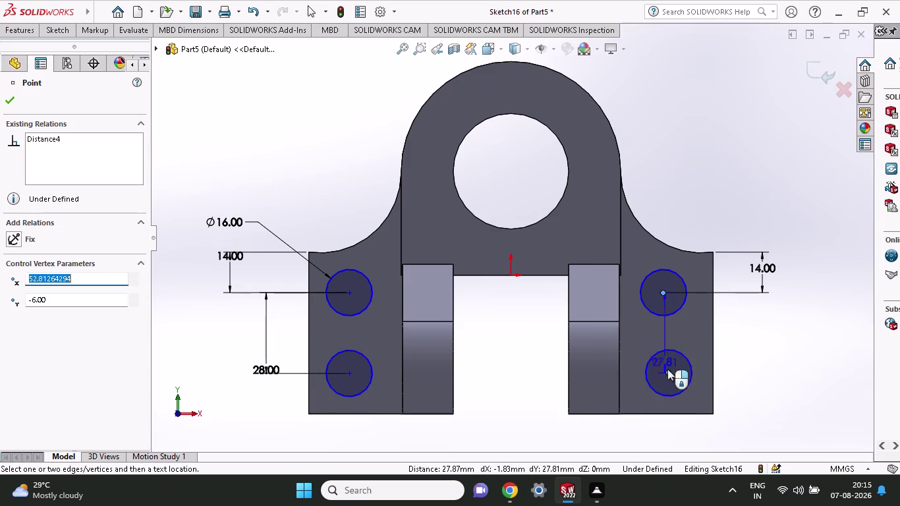
click(811, 350)
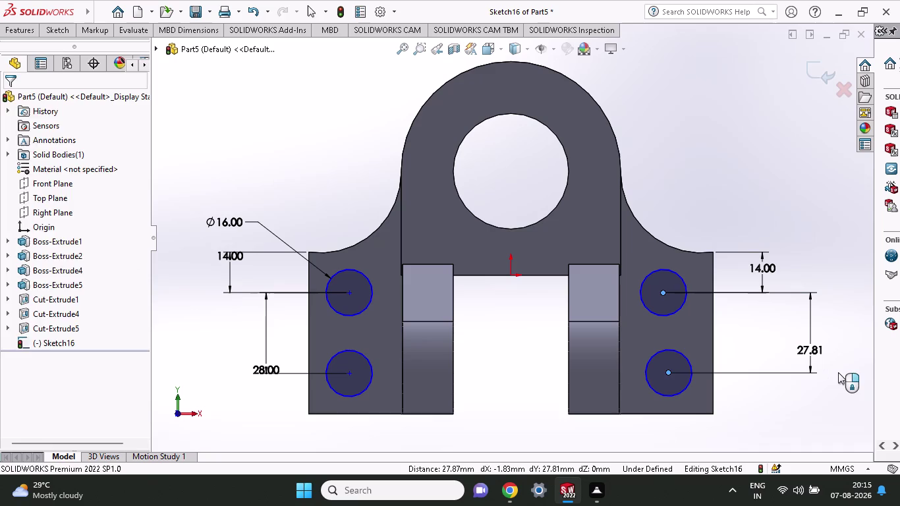
text(28)
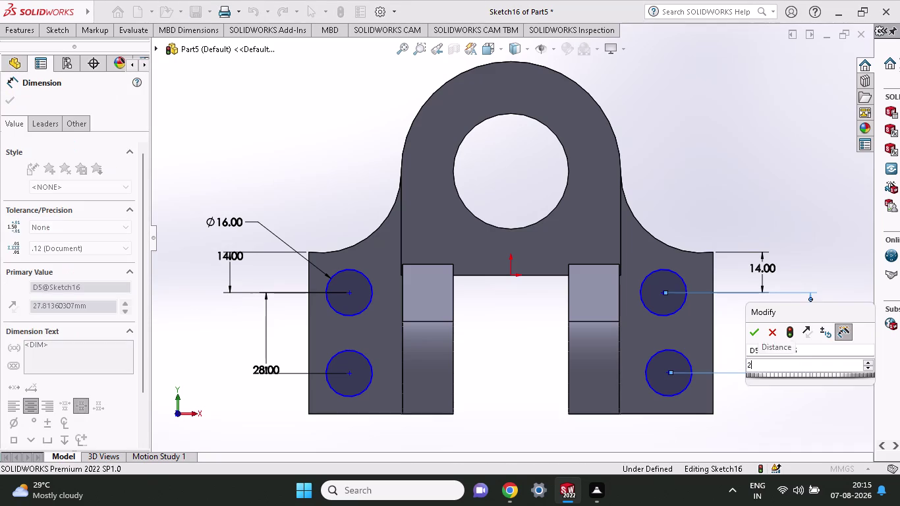
click(751, 339)
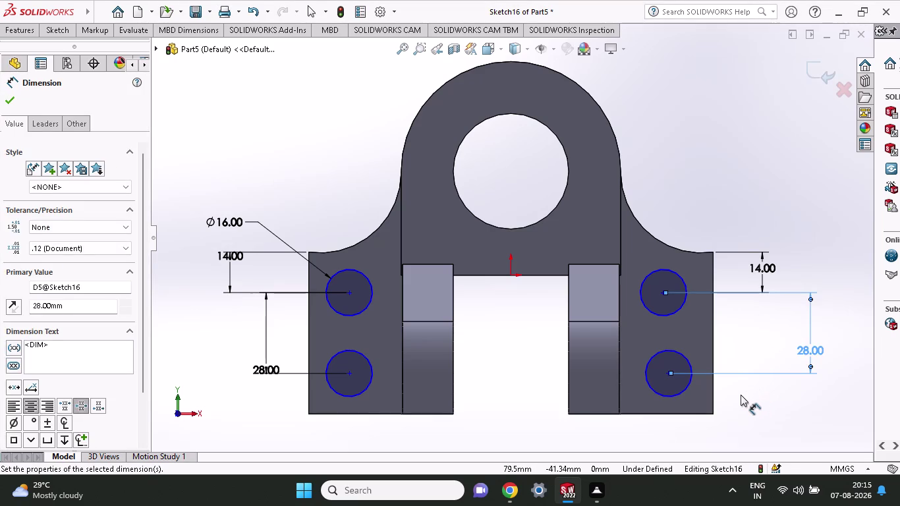
Exit the dimension tool and check the lower-right hole's centre point.
key(Escape)
drag(667, 372, 663, 372)
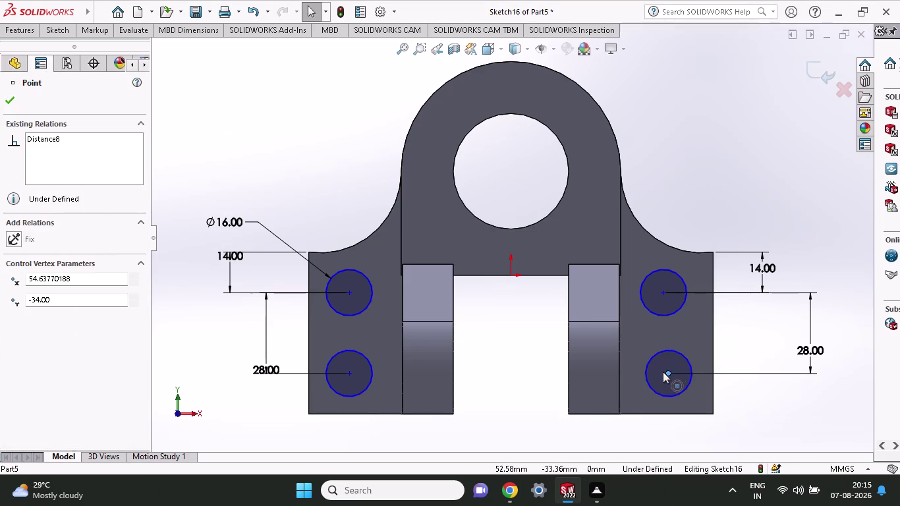
drag(663, 372, 658, 372)
key(Escape)
key(Escape)
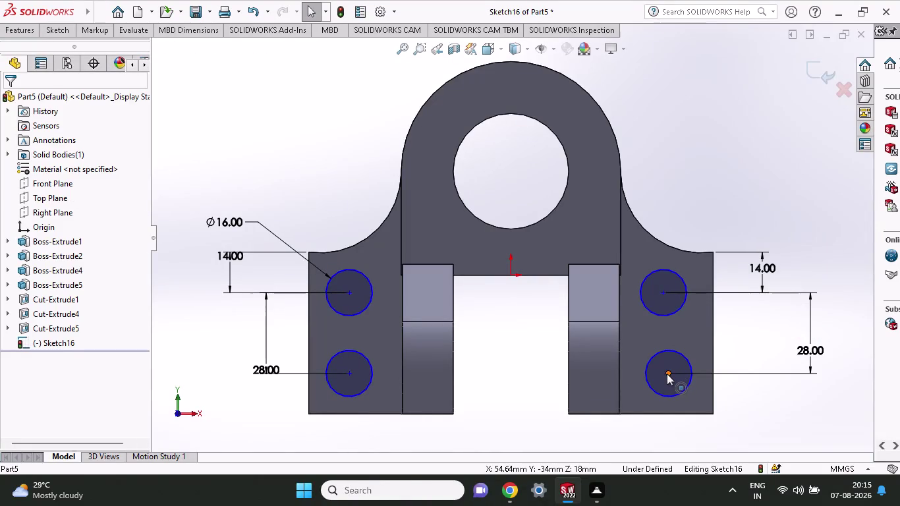
click(667, 374)
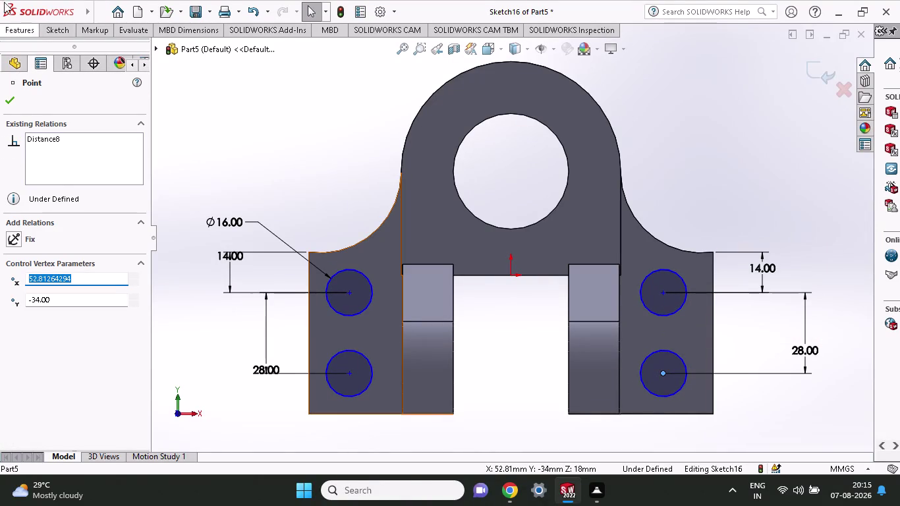
click(12, 26)
Extruded-cut the four circles Through All, creating Cut-Extrude6.
click(191, 51)
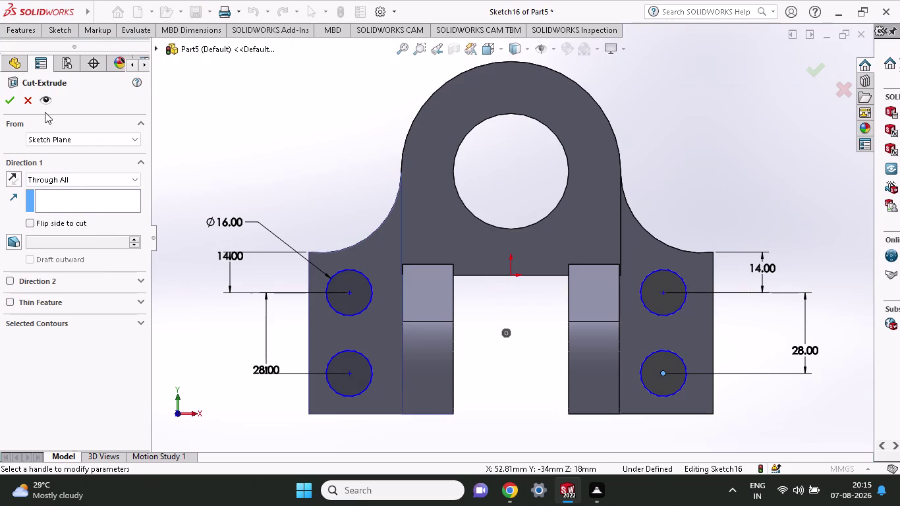
click(12, 102)
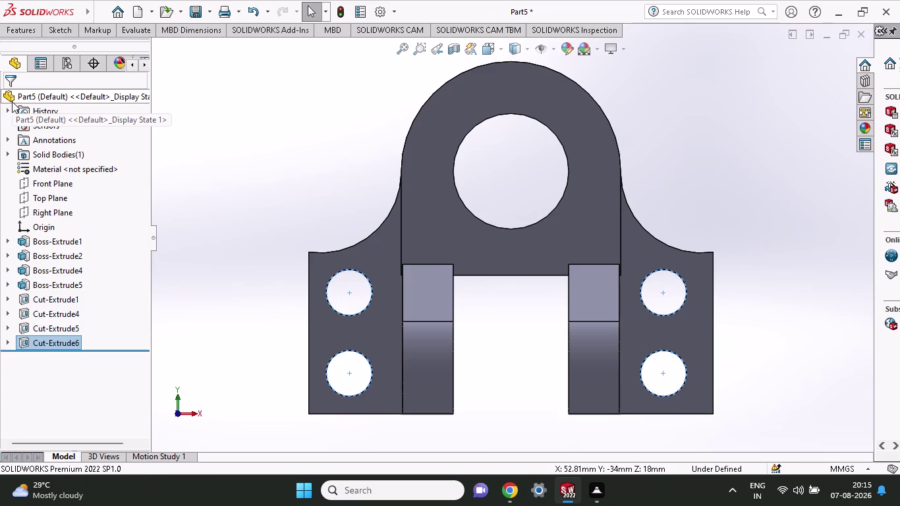
middle_drag(299, 177, 301, 179)
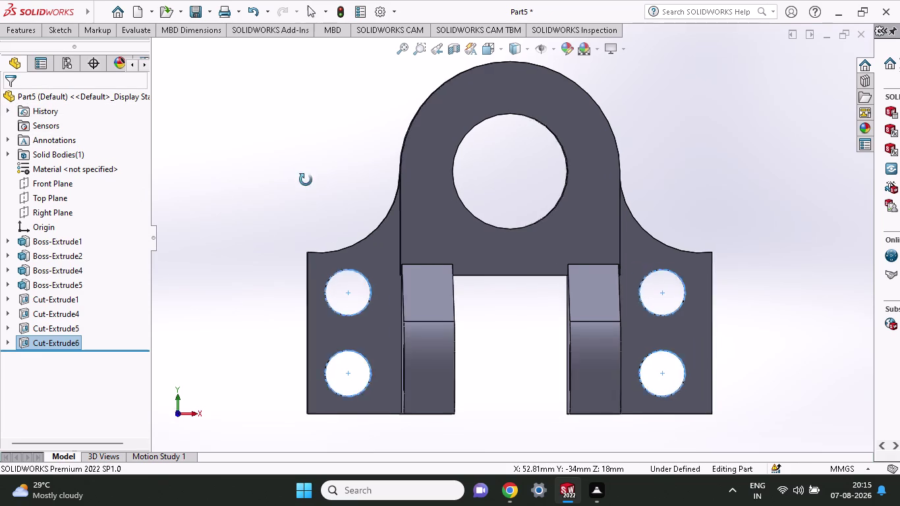
Orbit and zoom around the bracket to inspect the new holes and forked arms.
middle_drag(302, 179, 361, 209)
scroll(up, 3)
scroll(down, 3)
scroll(up, 3)
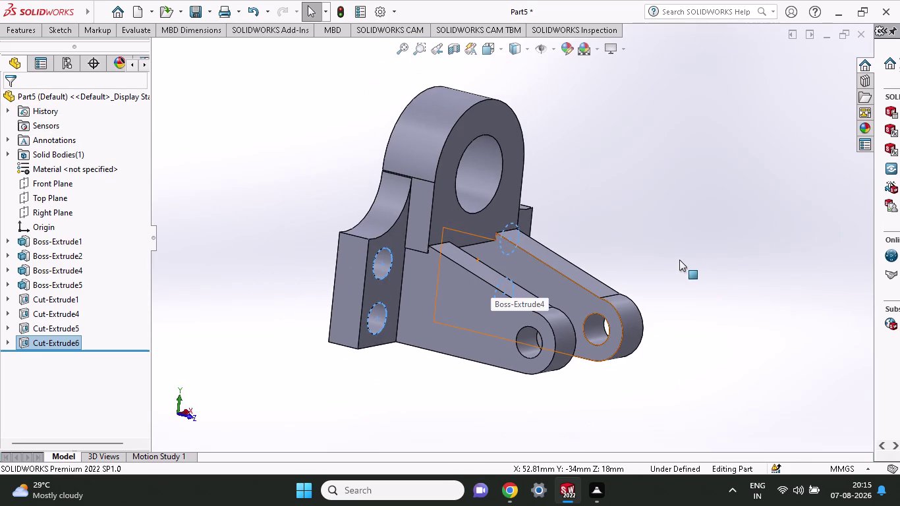
middle_drag(681, 257, 600, 273)
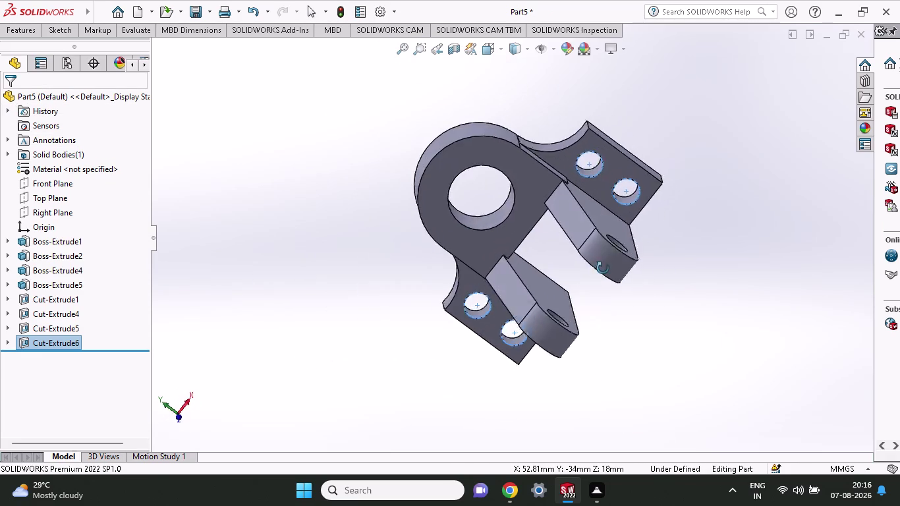
middle_drag(599, 273, 687, 173)
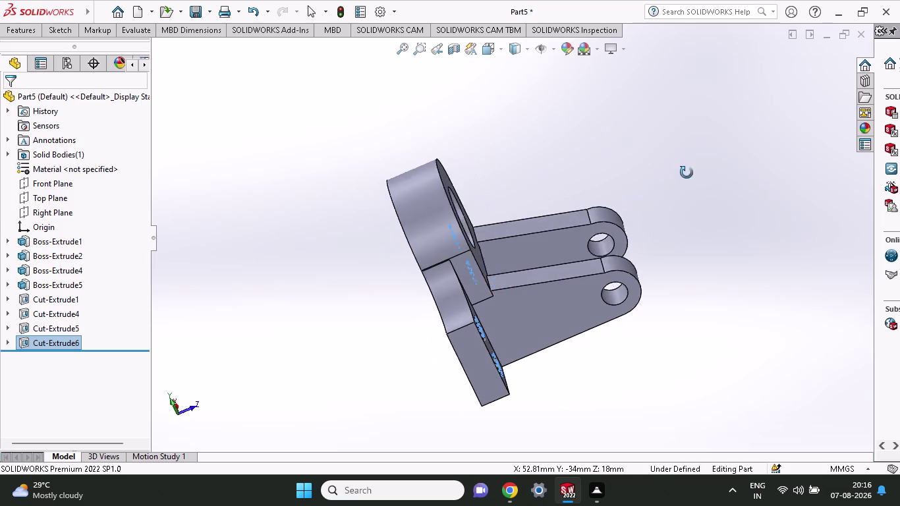
middle_drag(687, 173, 635, 162)
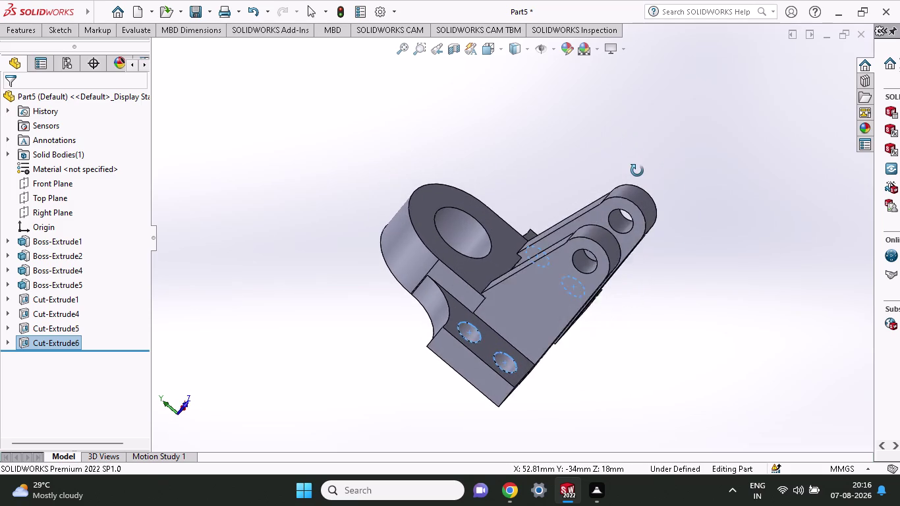
middle_drag(635, 162, 639, 175)
scroll(down, 3)
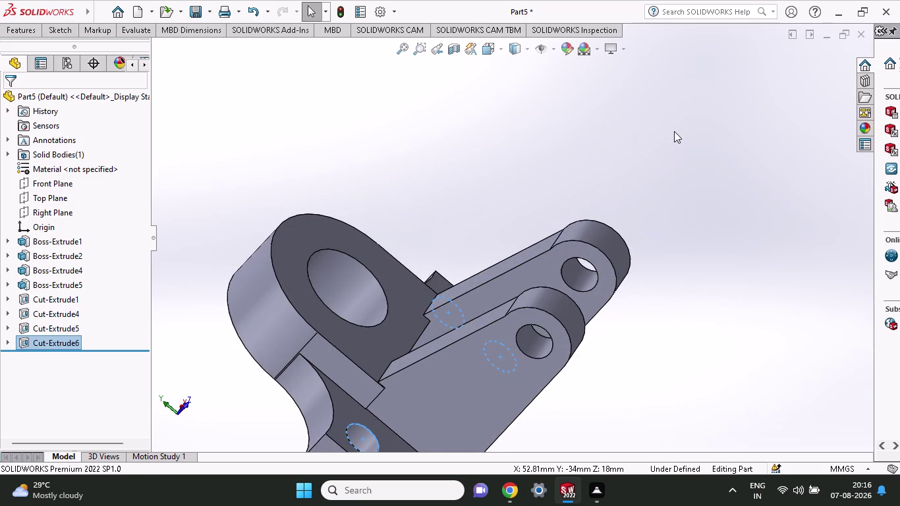
scroll(up, 3)
middle_drag(588, 201, 631, 208)
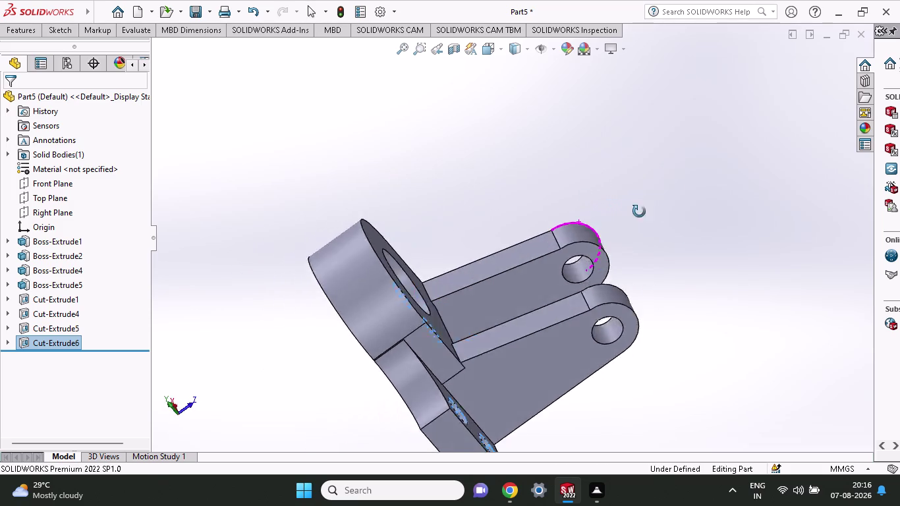
middle_drag(632, 208, 561, 180)
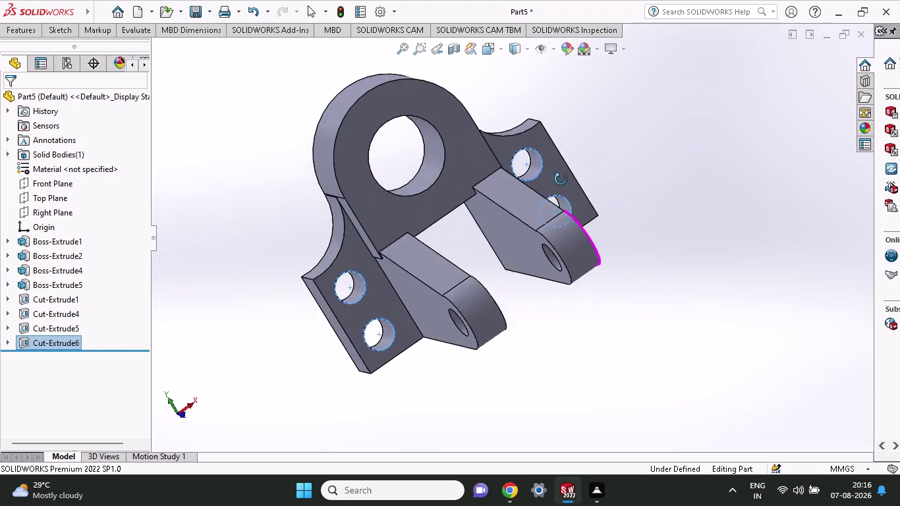
middle_drag(561, 179, 576, 181)
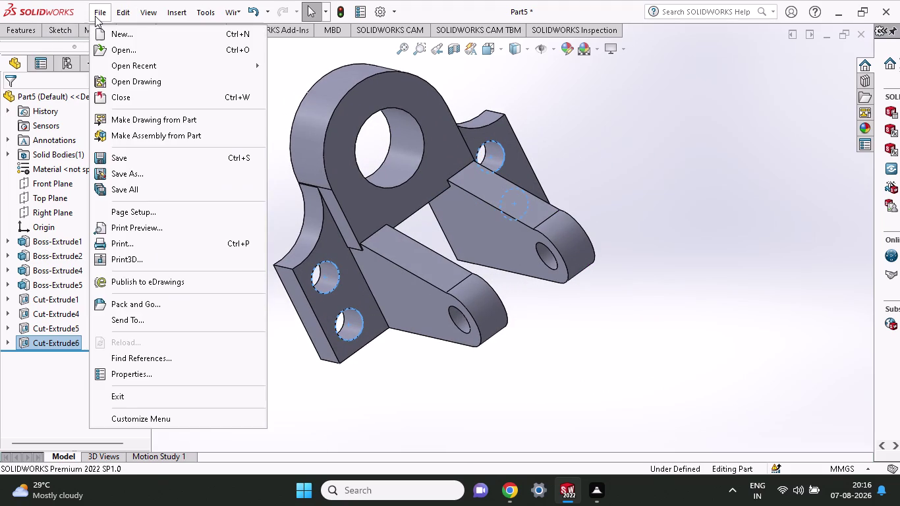
Start Save As and clear the default Part5 file name.
click(94, 15)
click(114, 176)
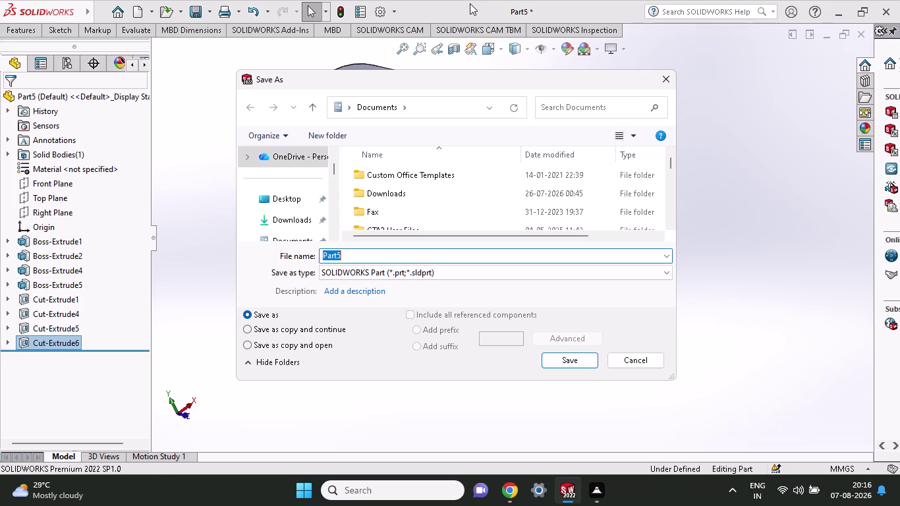
click(374, 258)
key(BackSpace)
key(BackSpace)
key(BackSpace)
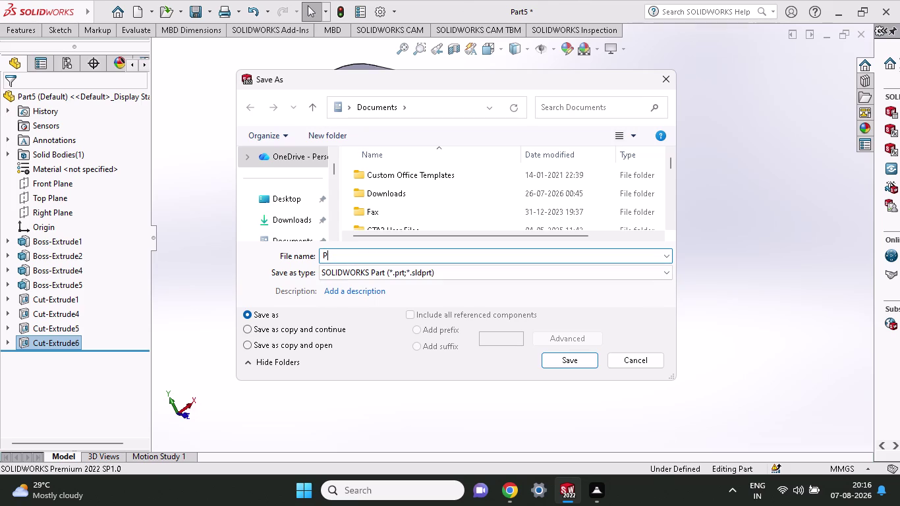
Save the part as '3d mounting bracket part 10'.
text(3d)
key(space)
text(mounti)
text(ng)
key(space)
text(br)
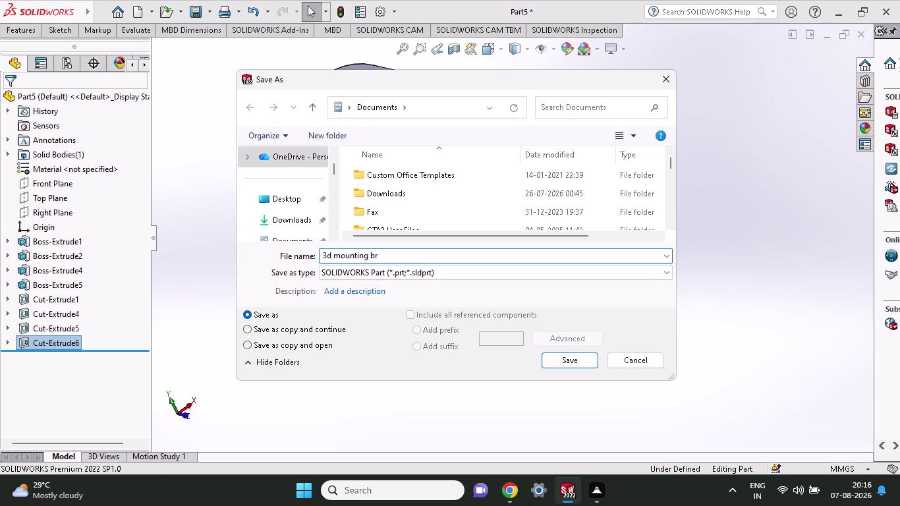
text(ac)
key(k)
text(et)
key(space)
text(part)
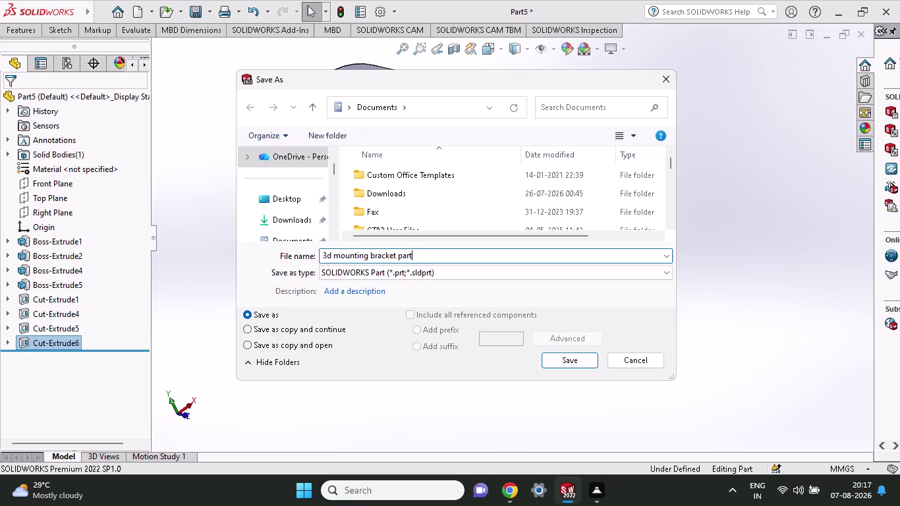
key(space)
text(1)
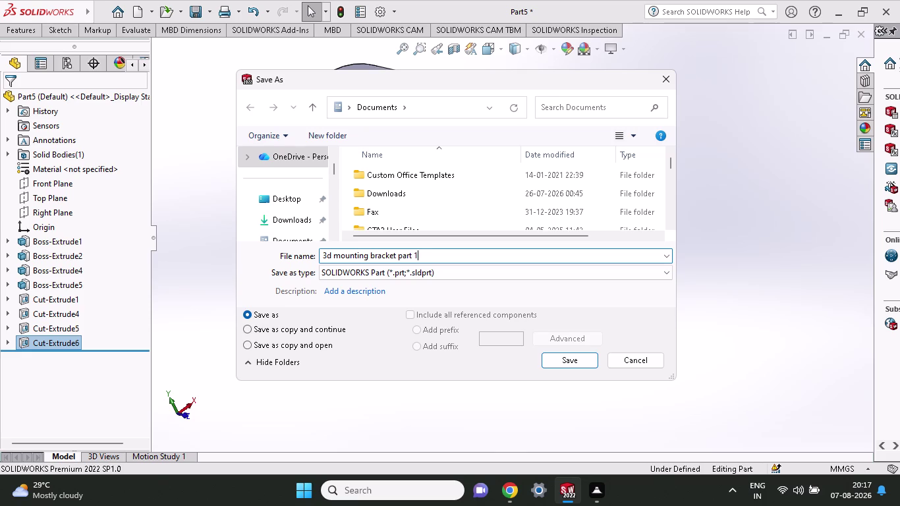
text(0)
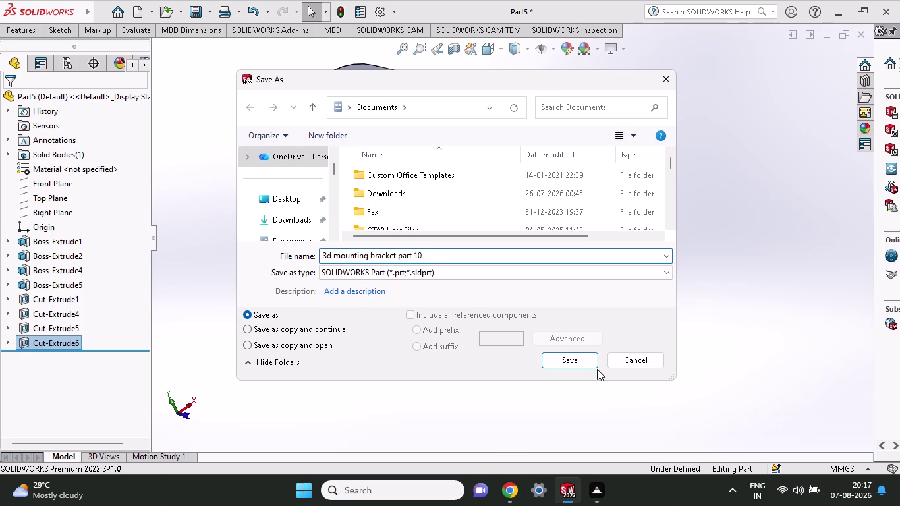
click(586, 367)
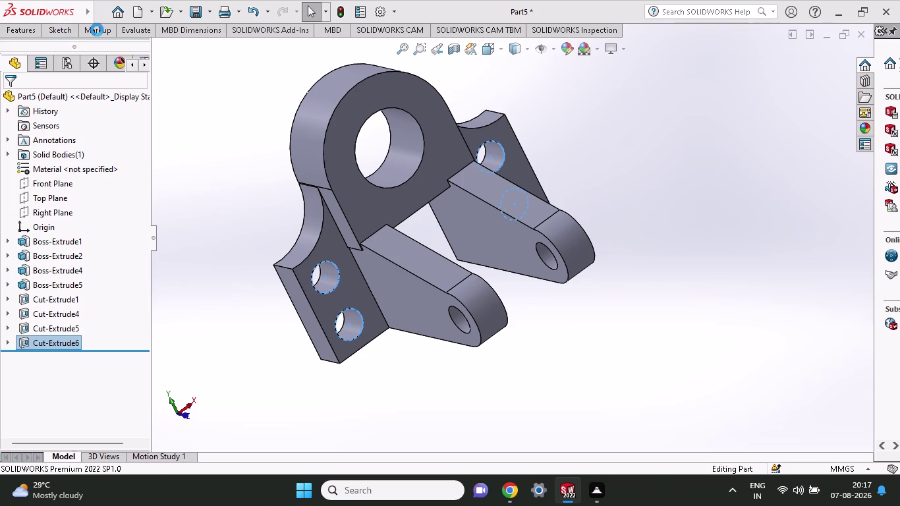
Save a copy as Adobe Portable Document Format (*.pdf) named '3d mounting bracket part 10'.
click(205, 17)
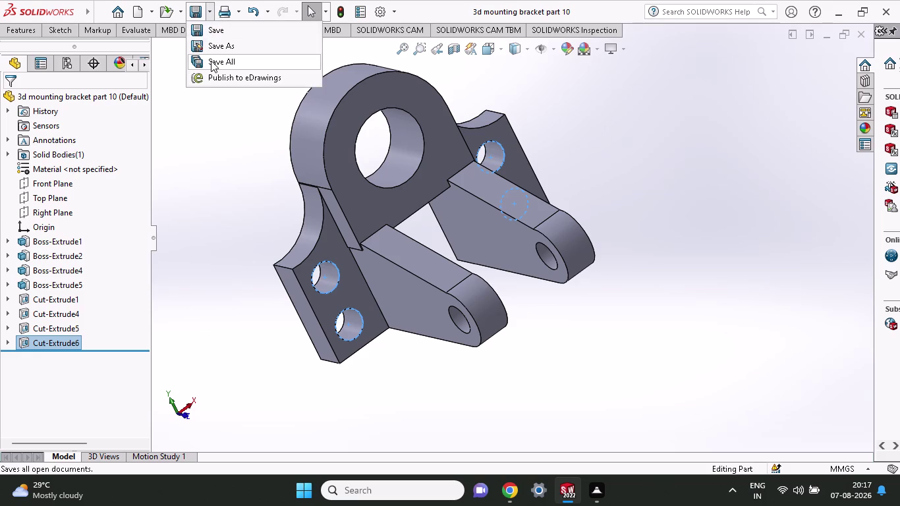
click(215, 43)
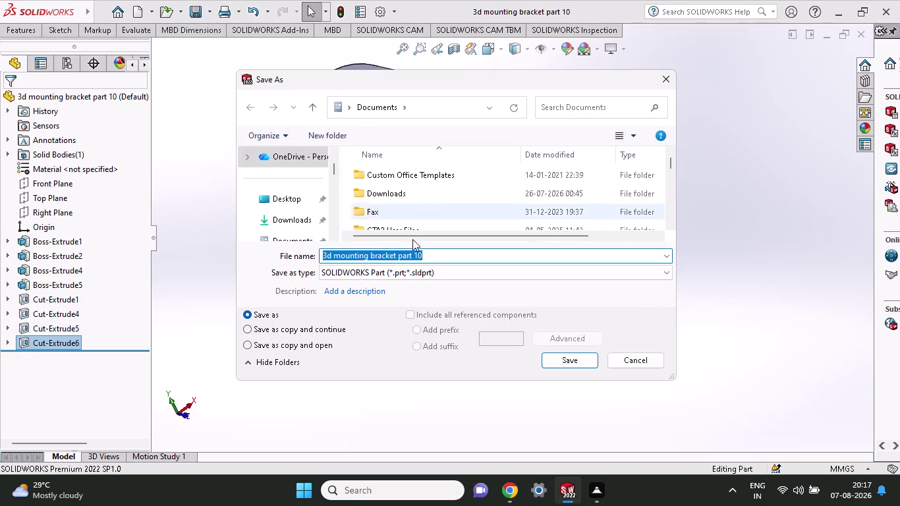
click(420, 278)
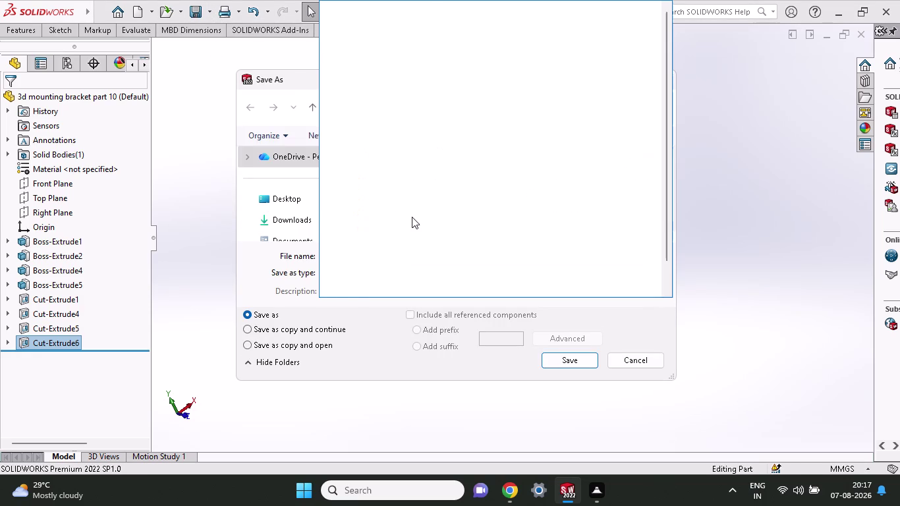
click(441, 73)
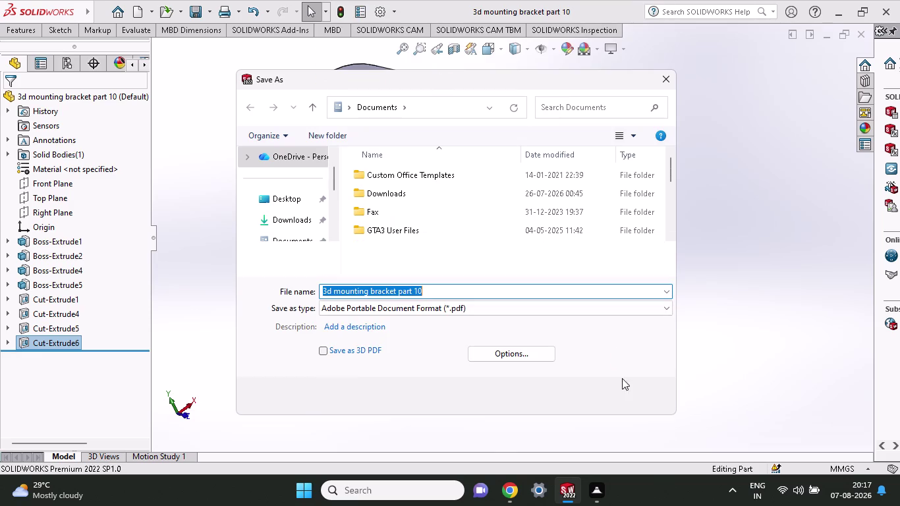
click(545, 393)
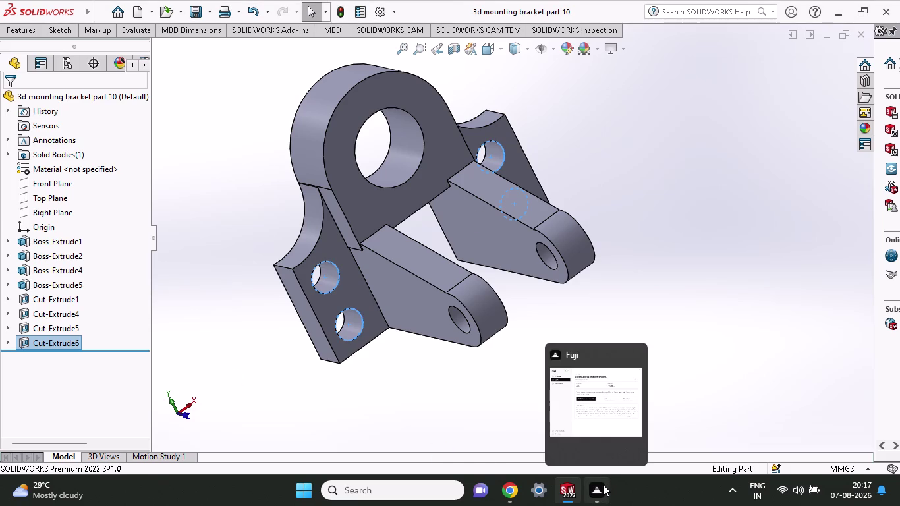
click(584, 491)
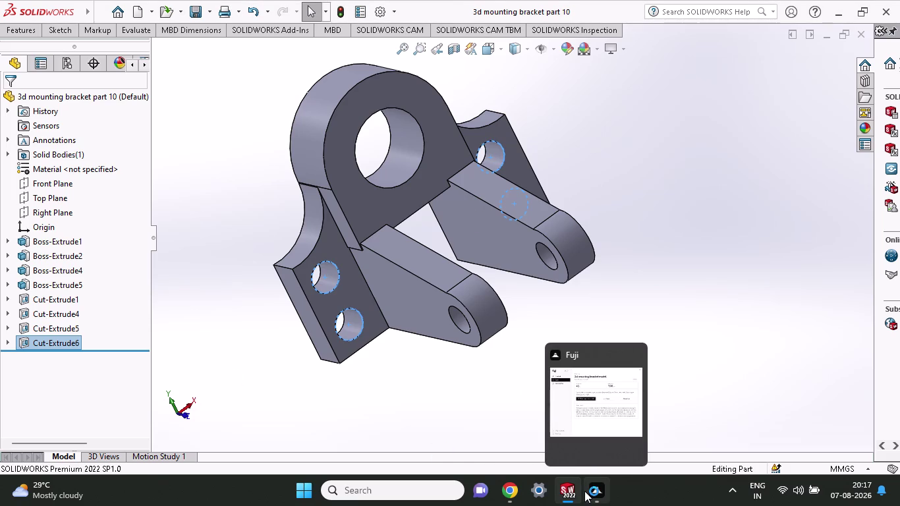